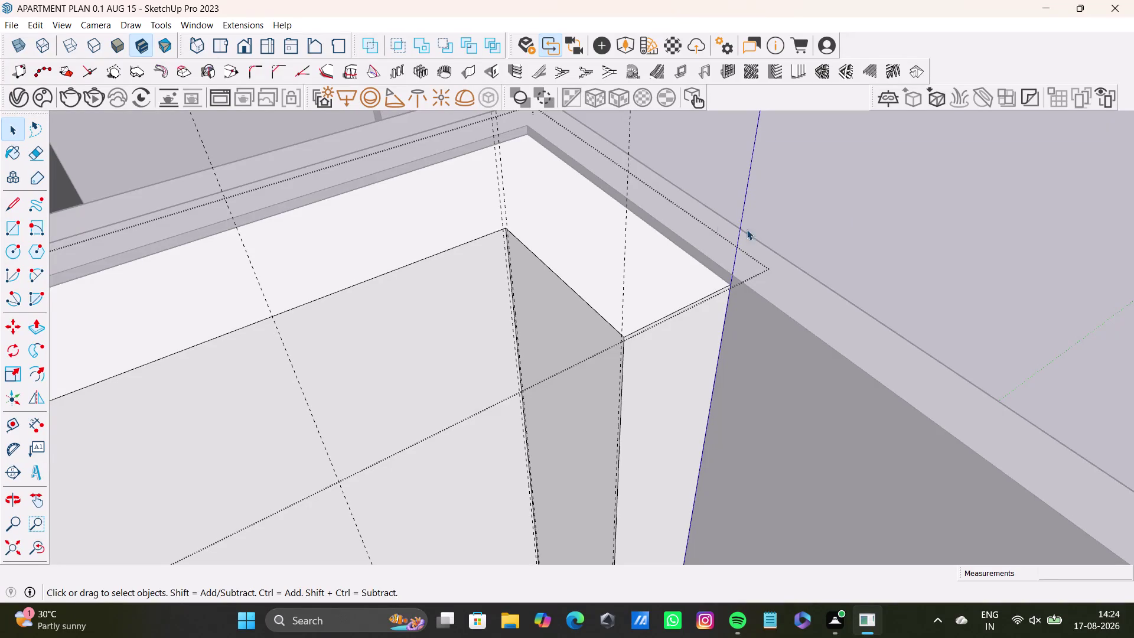
Place 0.5" guides inside the wardrobe's top edge and the side panel's top edge.
scroll(down, 3)
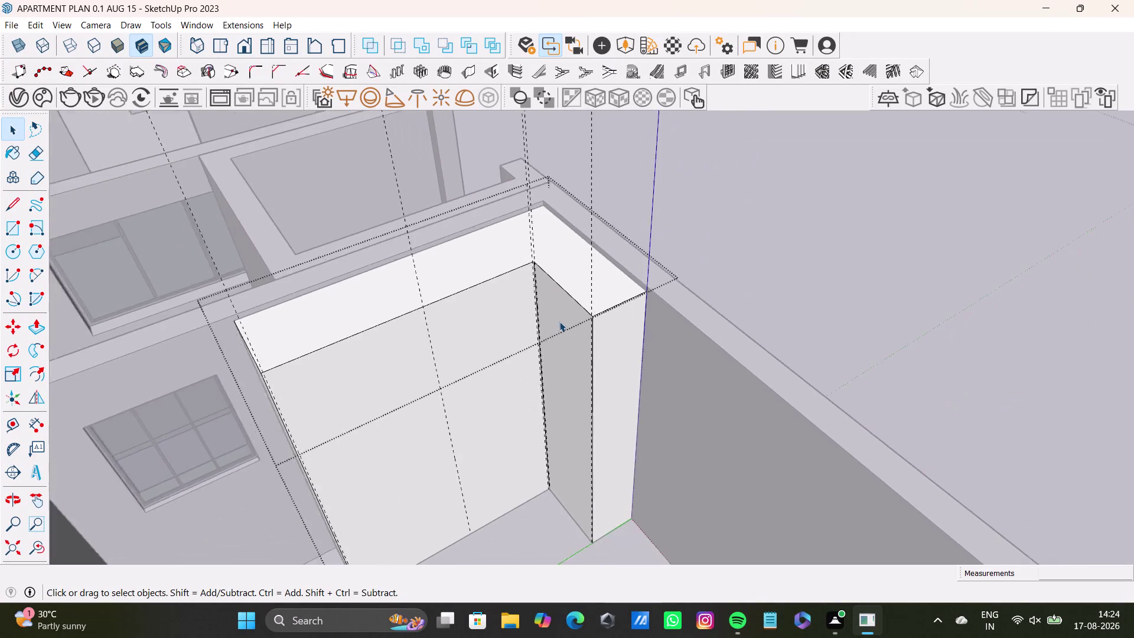
middle_drag(559, 324, 536, 289)
scroll(up, 3)
middle_drag(543, 287, 610, 277)
click(13, 424)
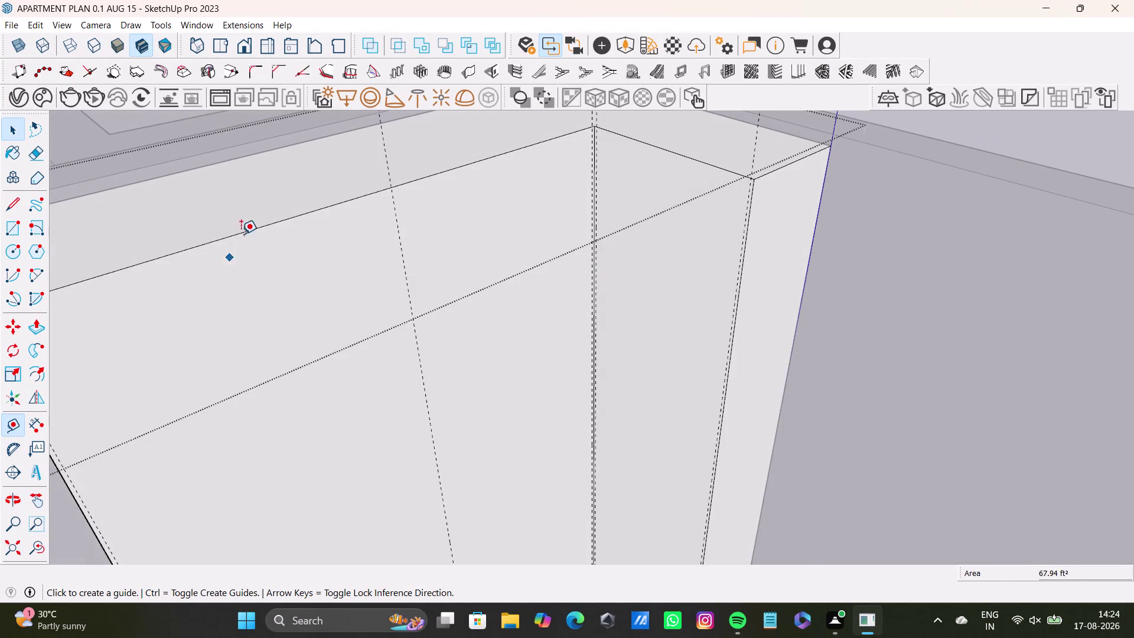
scroll(up, 3)
click(242, 231)
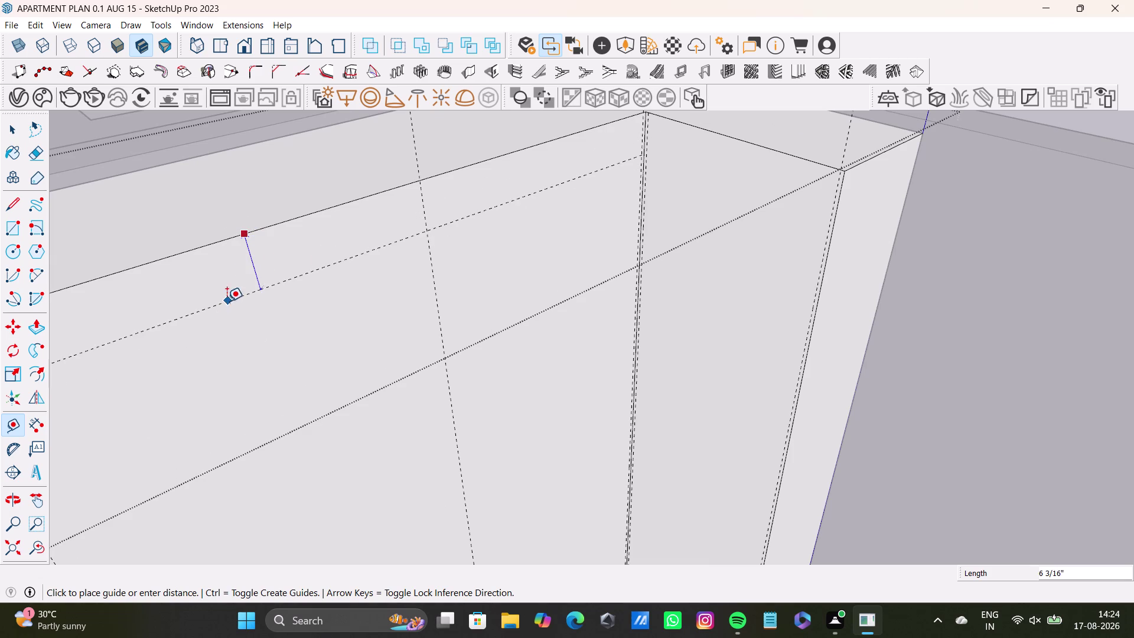
middle_drag(280, 276, 317, 279)
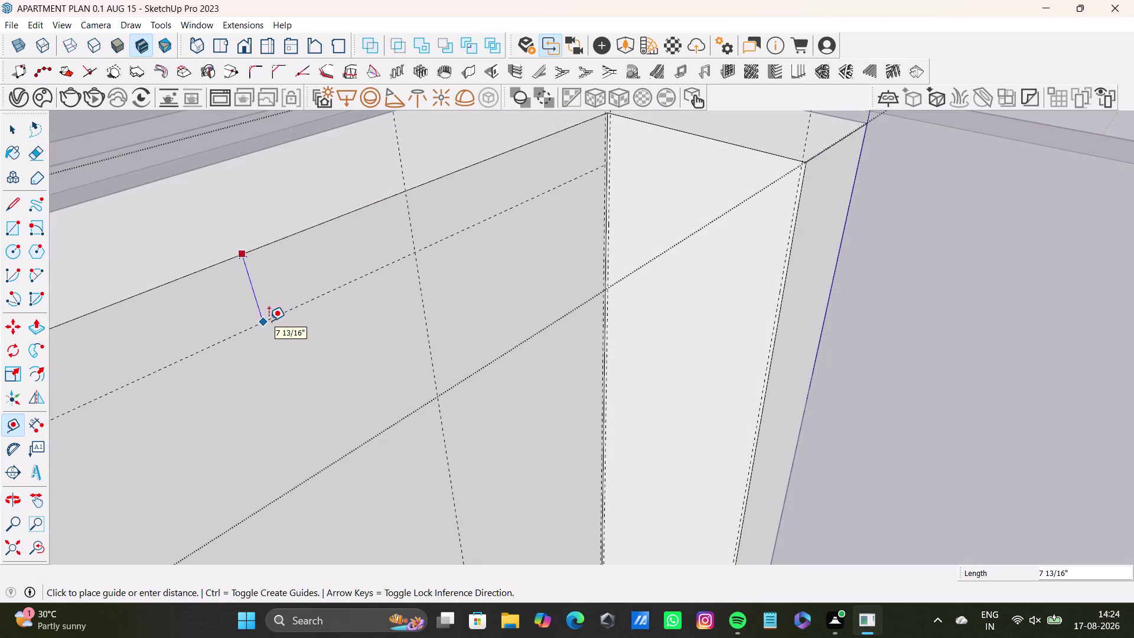
text(0.5)
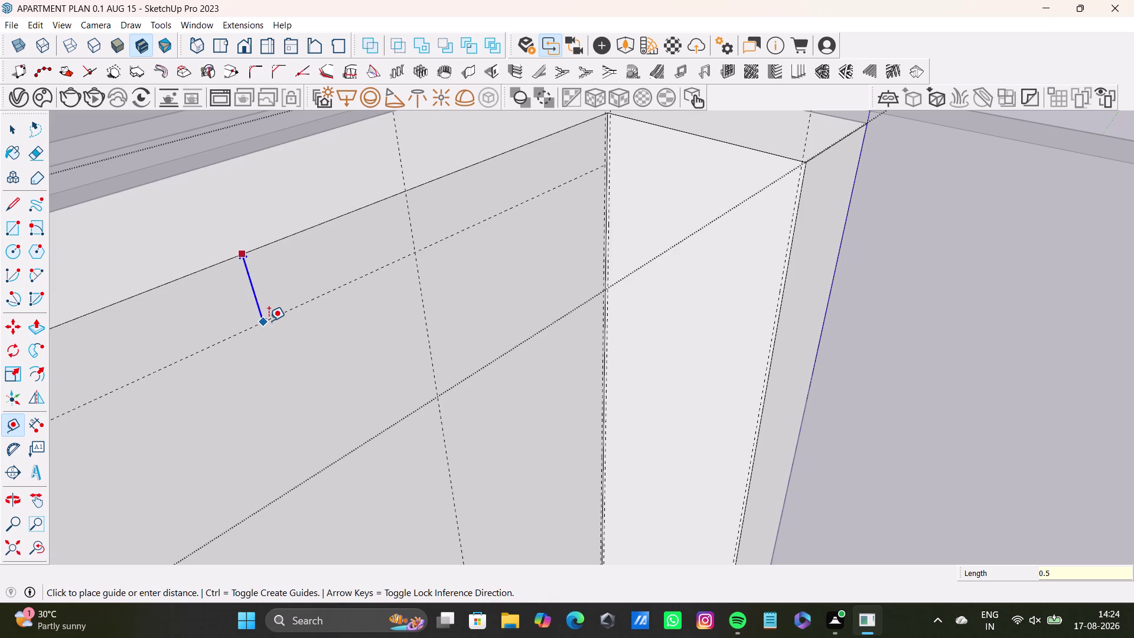
key(shift+quotedbl)
key(Return)
key(space)
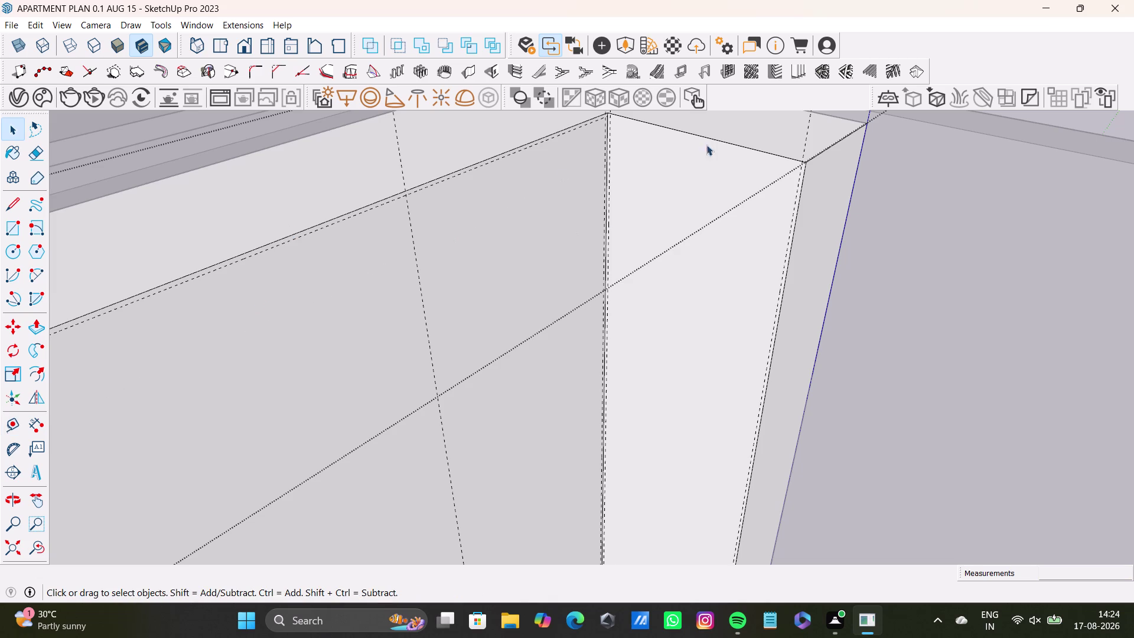
drag(6, 416, 23, 414)
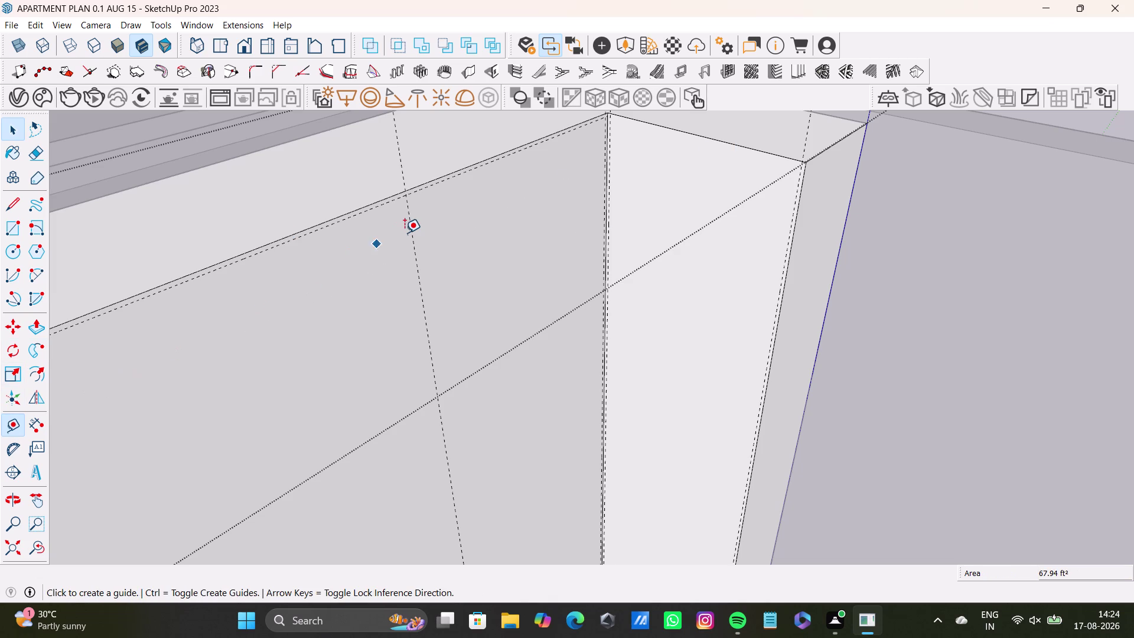
click(704, 136)
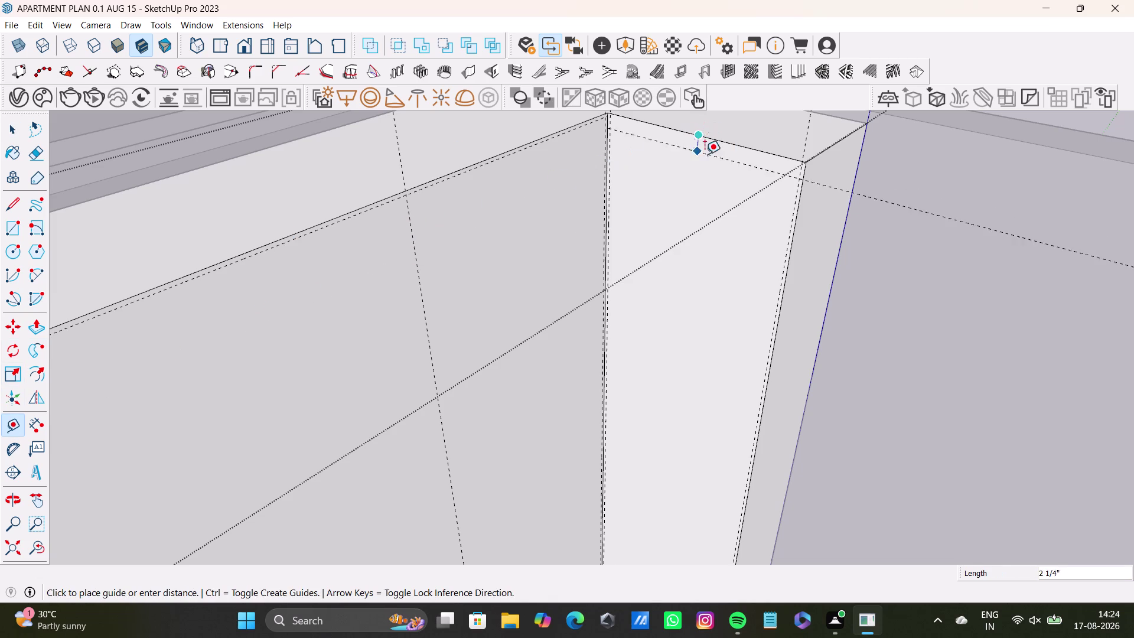
text(0.)
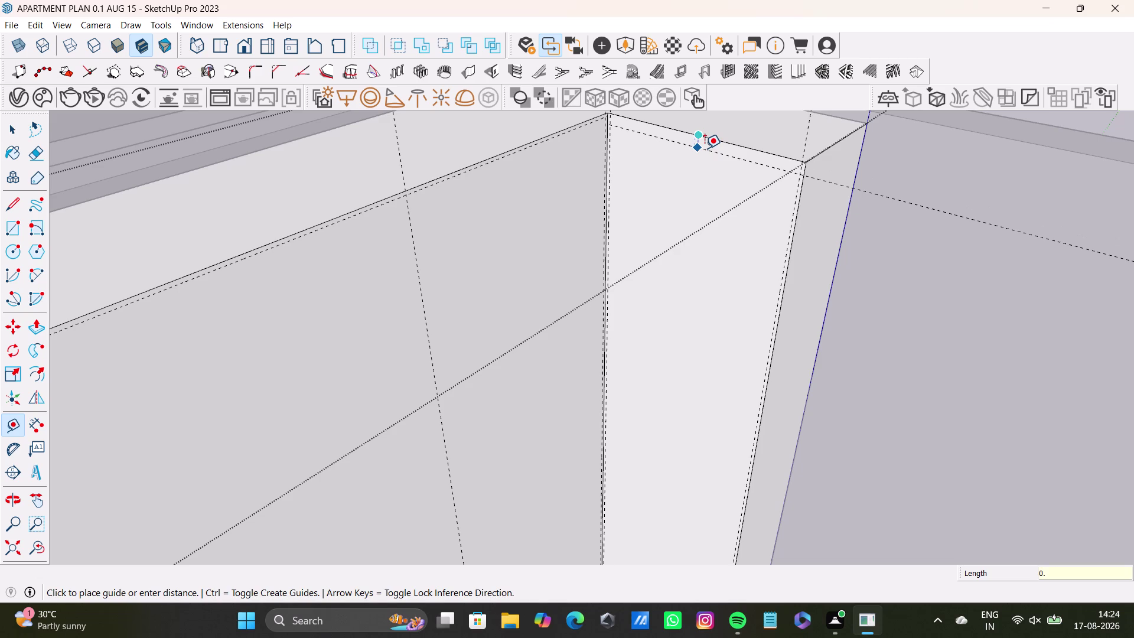
text(5")
key(Return)
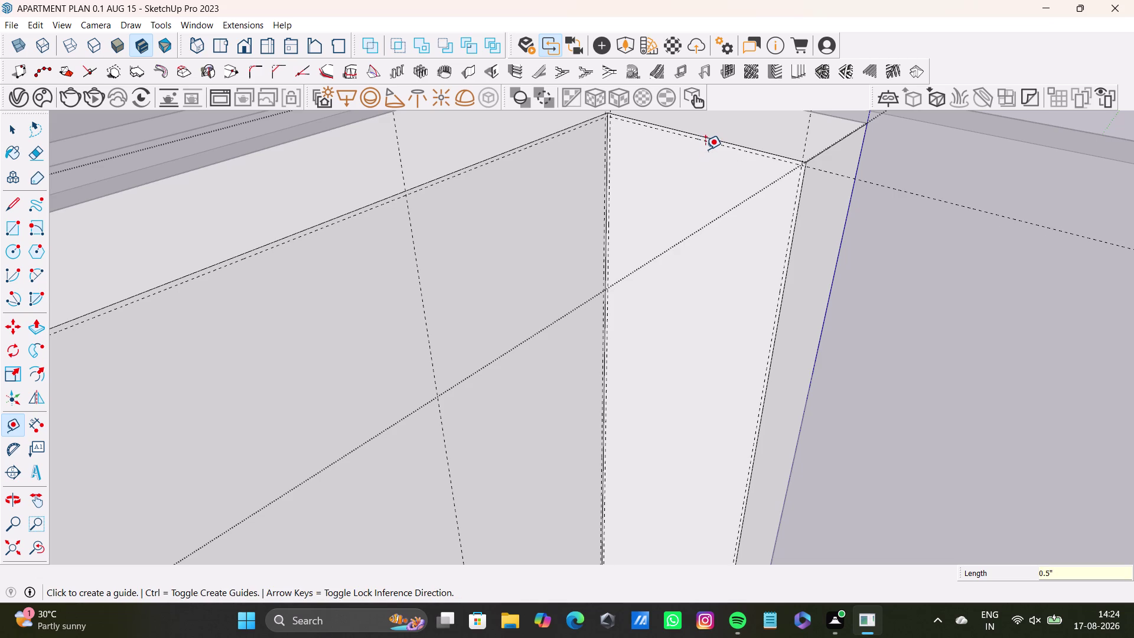
Place 0.5" guides inside the wardrobe's bottom edge and the side panel's bottom edge.
scroll(down, 3)
middle_drag(660, 266, 559, 315)
scroll(down, 3)
middle_drag(490, 342, 540, 253)
scroll(up, 3)
middle_drag(534, 414, 534, 340)
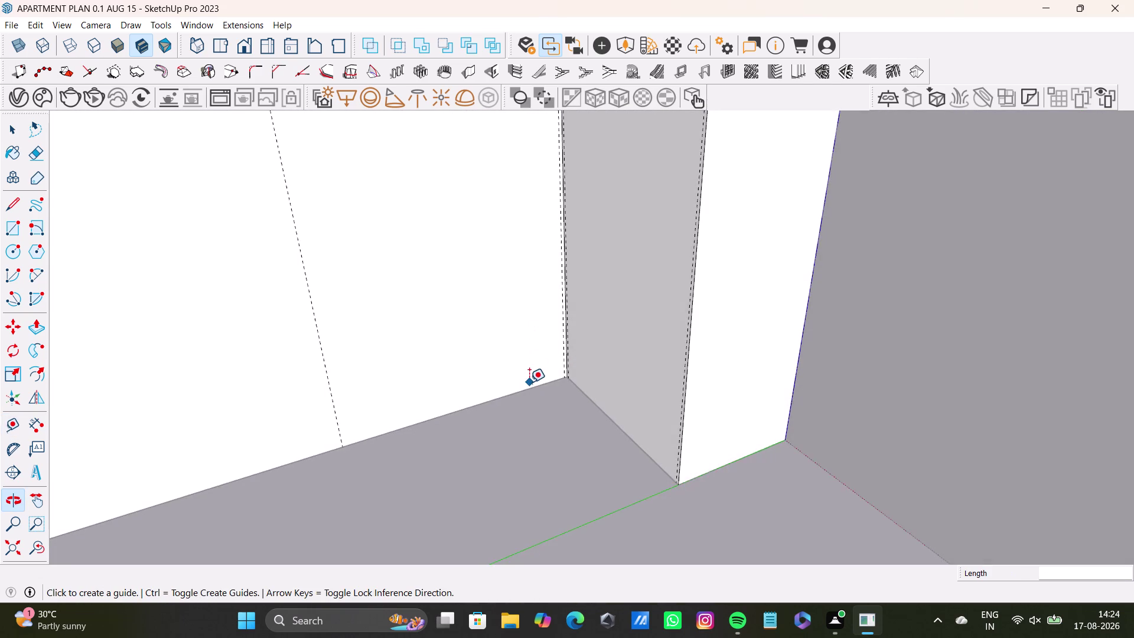
scroll(up, 3)
click(514, 393)
text(0.)
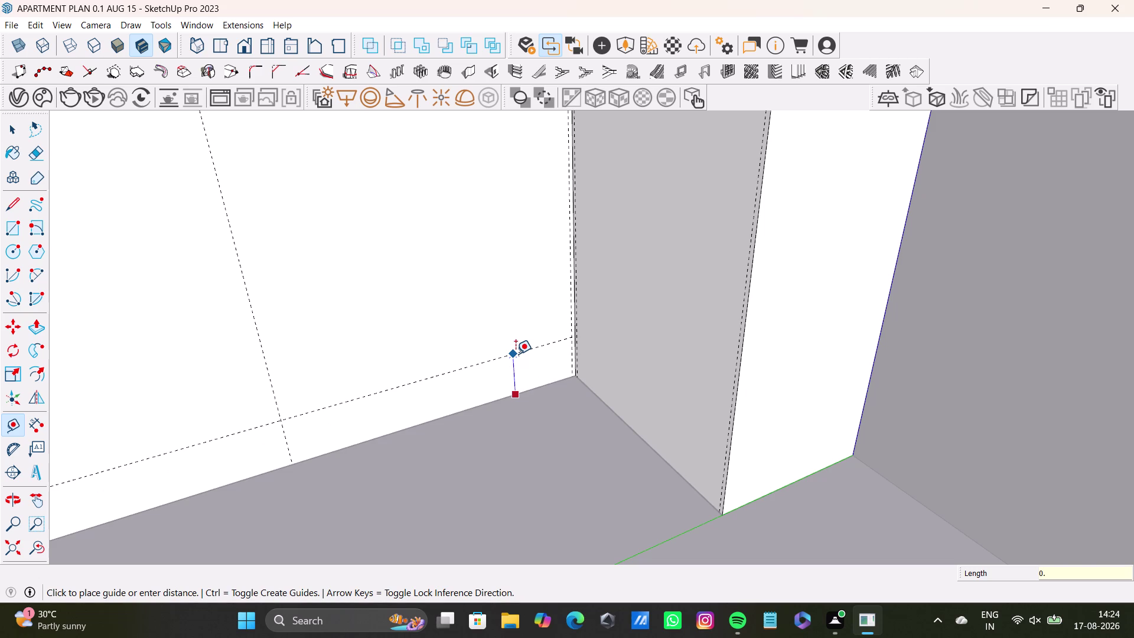
text(5)
key(shift+quotedbl)
key(Return)
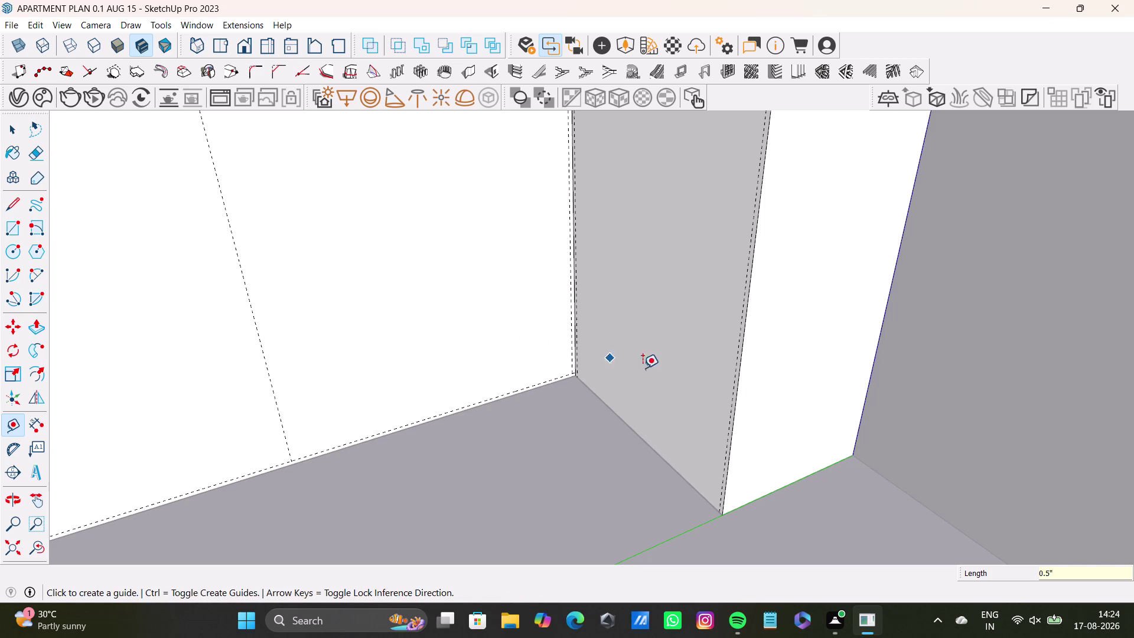
click(633, 431)
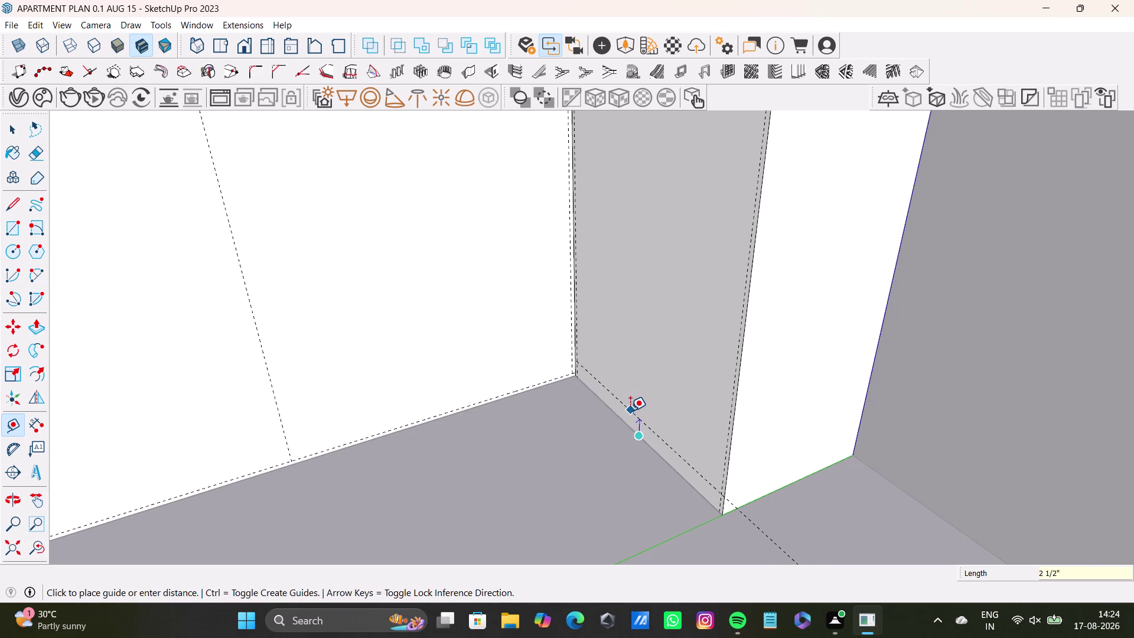
text(0.5)
key(shift+quotedbl)
key(Return)
key(space)
Orbit back out from the base to view the whole wardrobe.
scroll(down, 3)
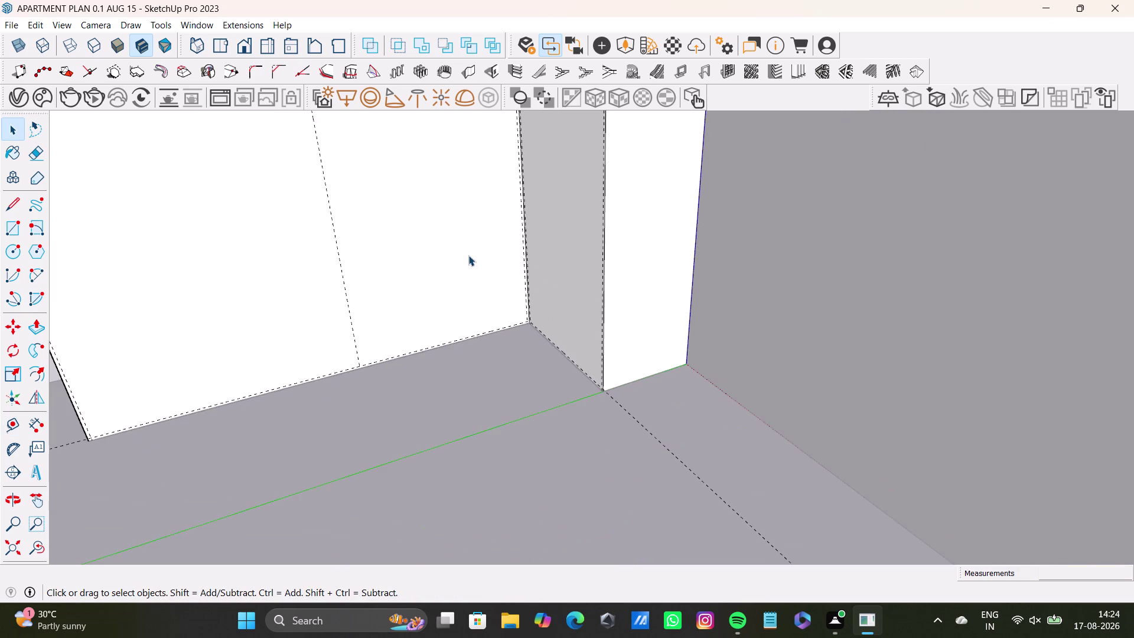
middle_drag(469, 255, 654, 412)
scroll(down, 3)
scroll(down, 3)
middle_drag(568, 371, 549, 439)
middle_drag(535, 334, 511, 409)
scroll(up, 3)
middle_drag(497, 381, 480, 219)
scroll(down, 3)
middle_drag(558, 295, 629, 378)
middle_drag(611, 390, 568, 388)
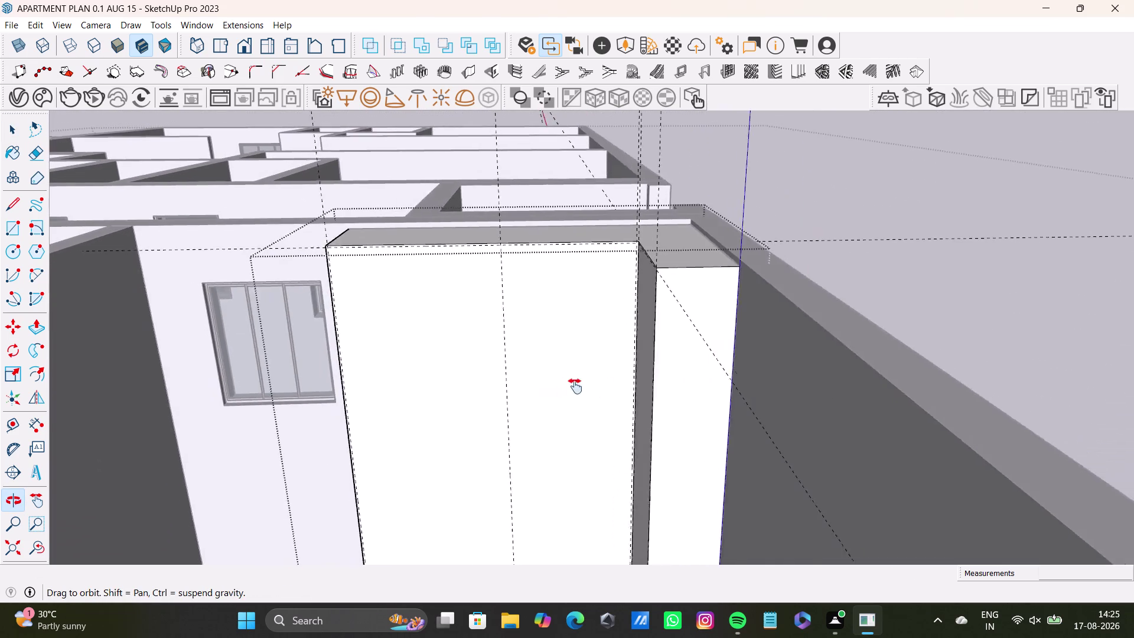
Delete a selected item, then place a guide at the wardrobe front's vertical centre.
middle_drag(568, 388, 623, 386)
middle_drag(637, 396, 628, 395)
click(553, 403)
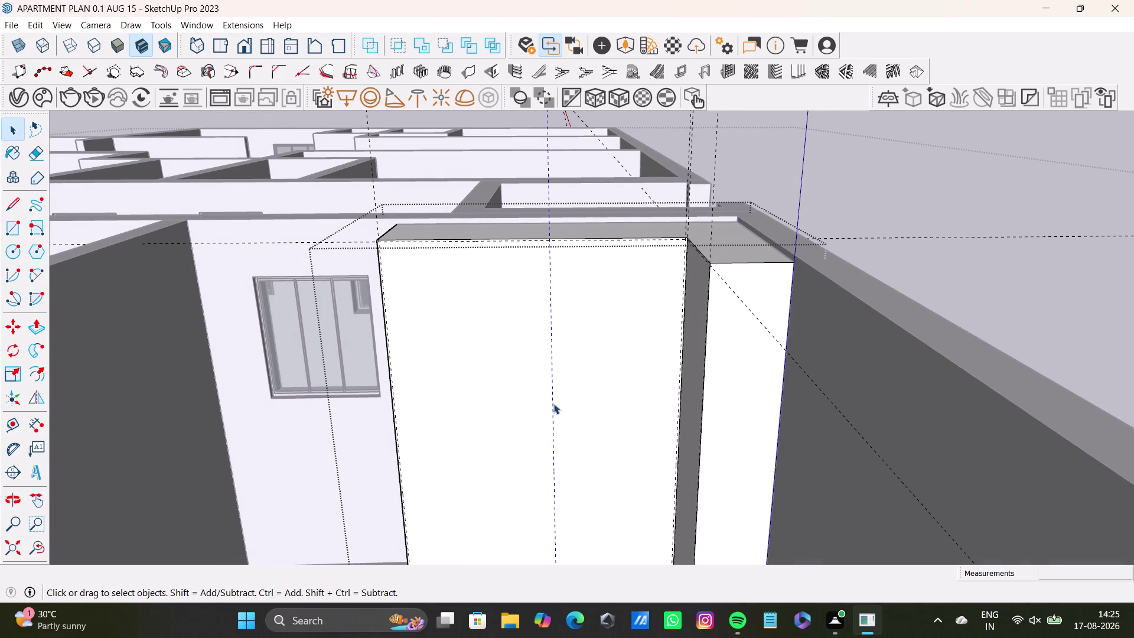
key(Delete)
click(11, 430)
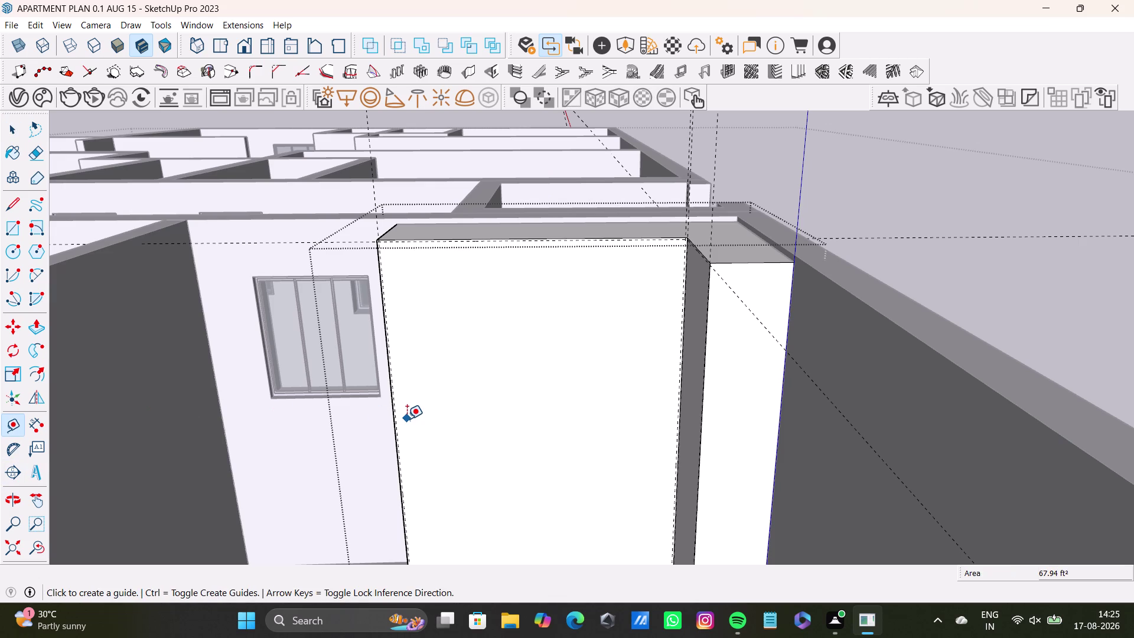
scroll(up, 3)
scroll(up, 3)
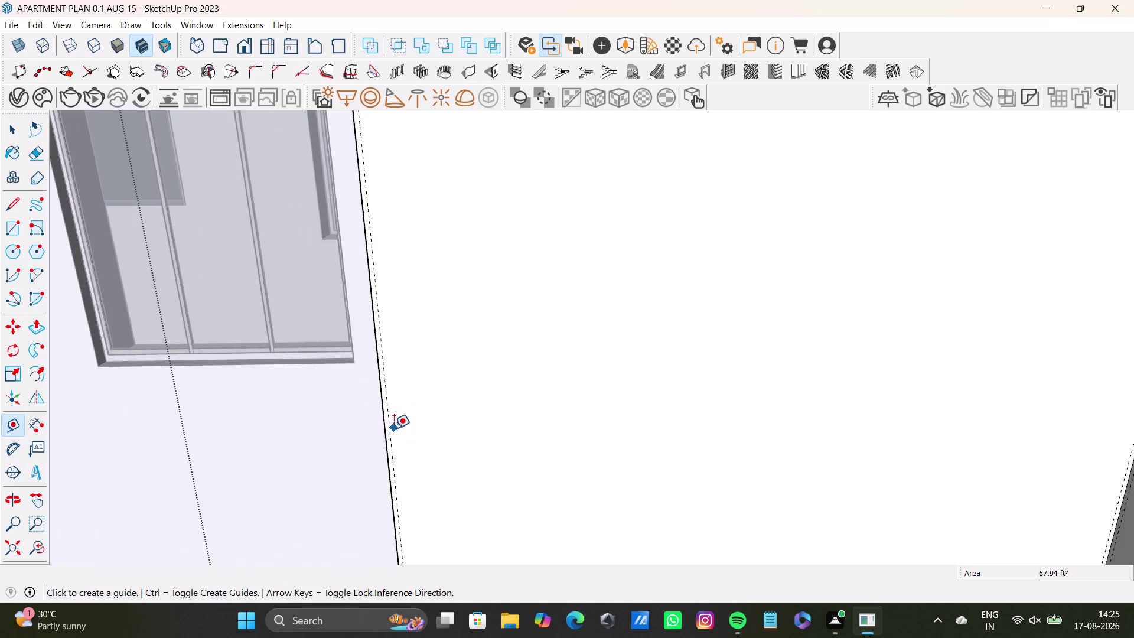
click(392, 429)
scroll(down, 3)
middle_drag(737, 458, 725, 478)
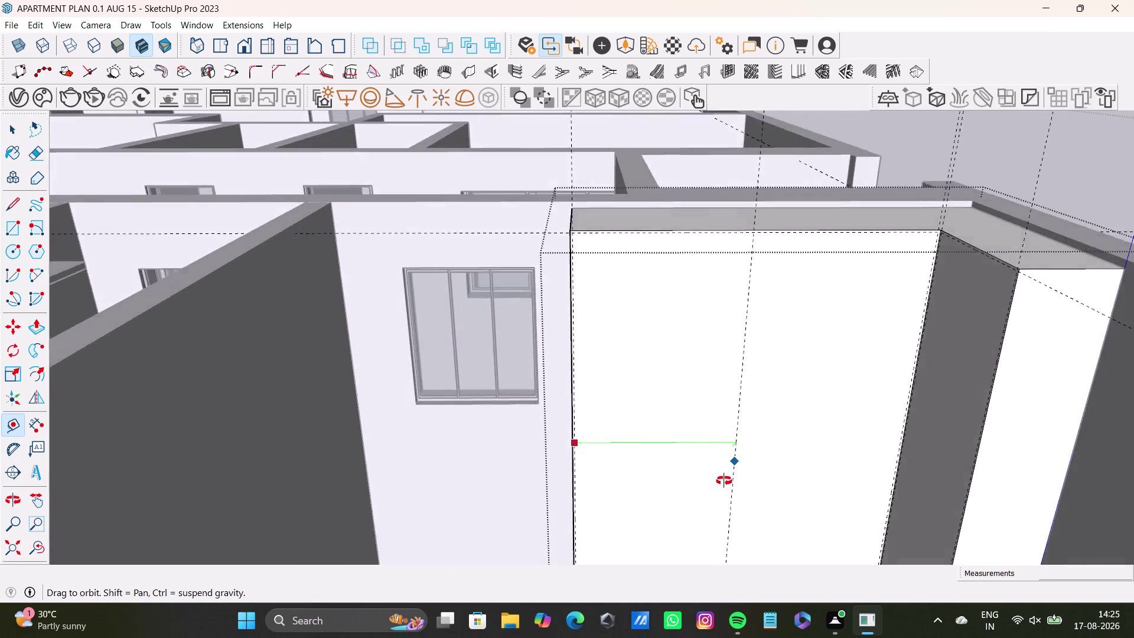
middle_drag(725, 479, 602, 430)
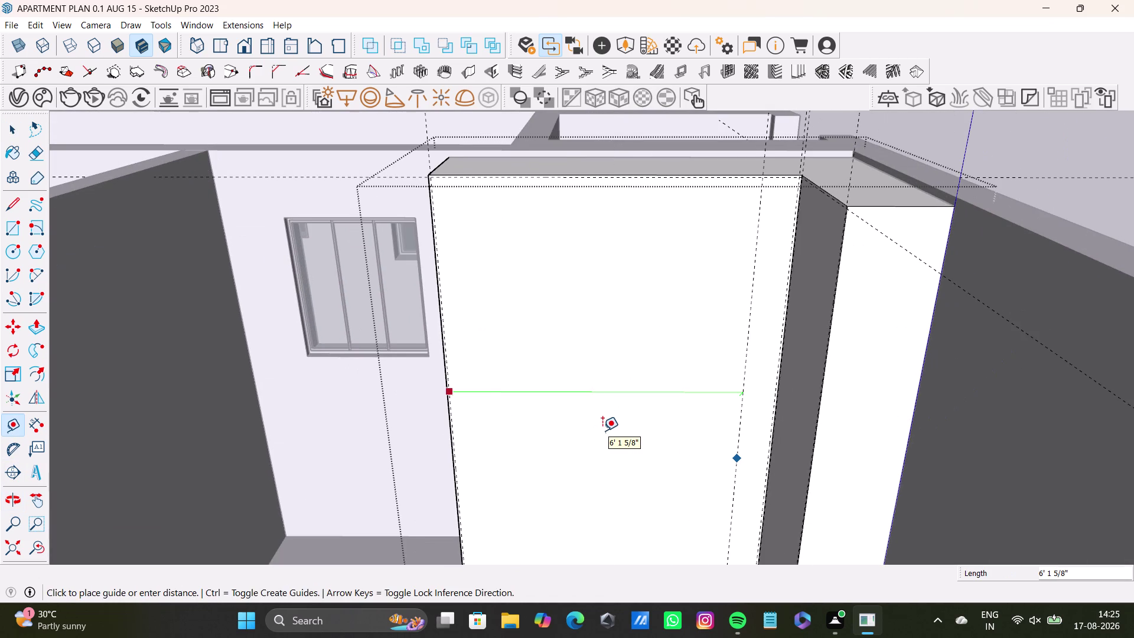
middle_drag(612, 430, 614, 473)
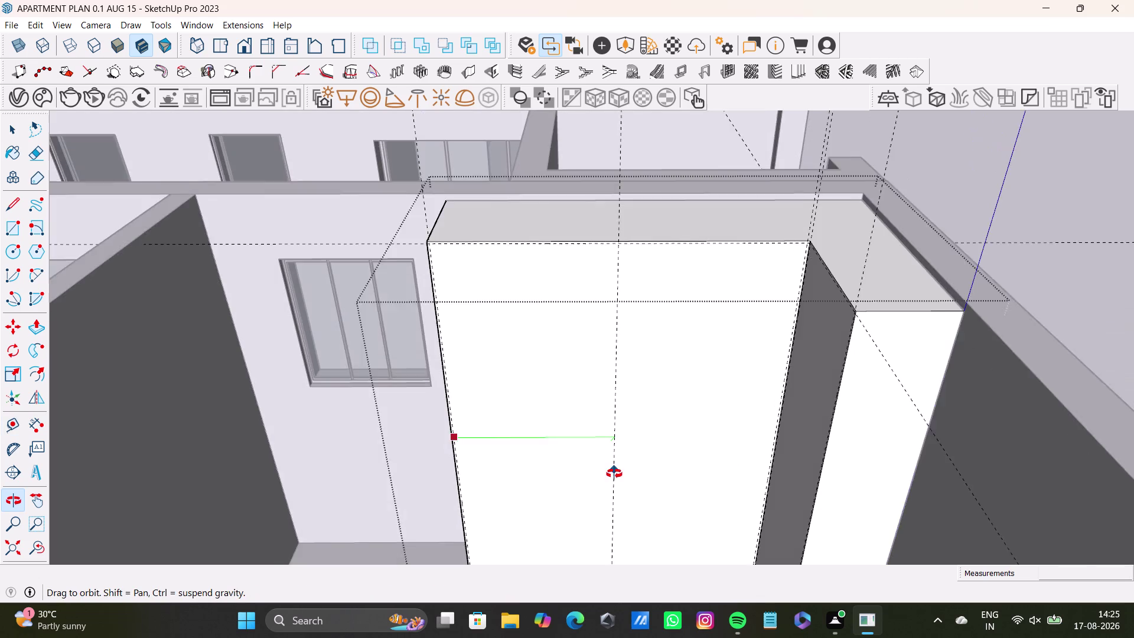
middle_drag(614, 472, 610, 440)
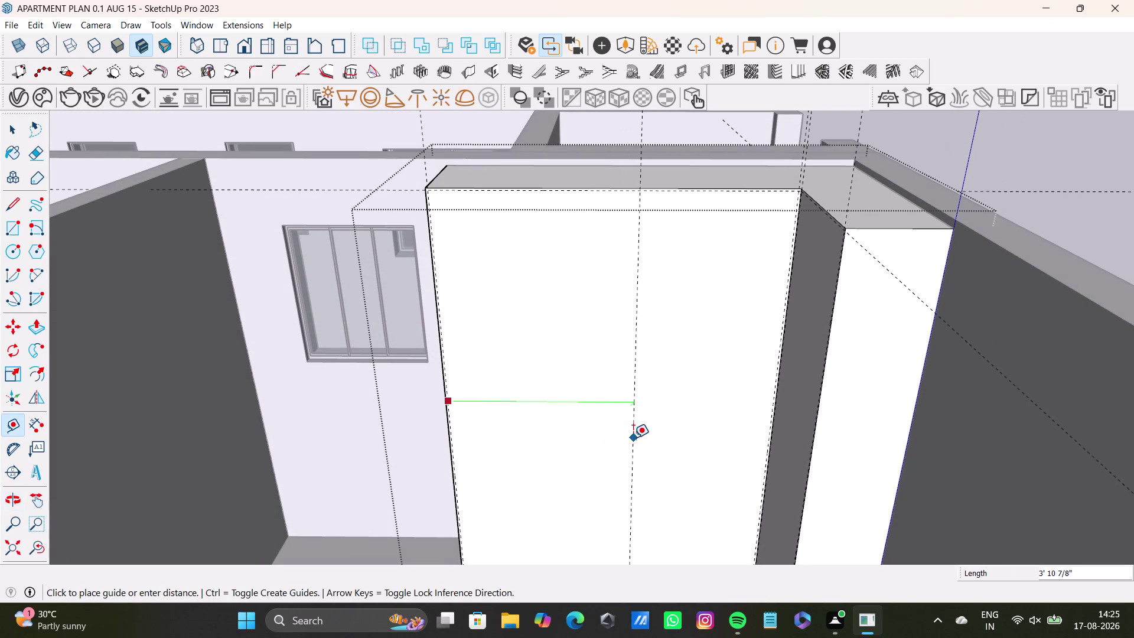
click(624, 442)
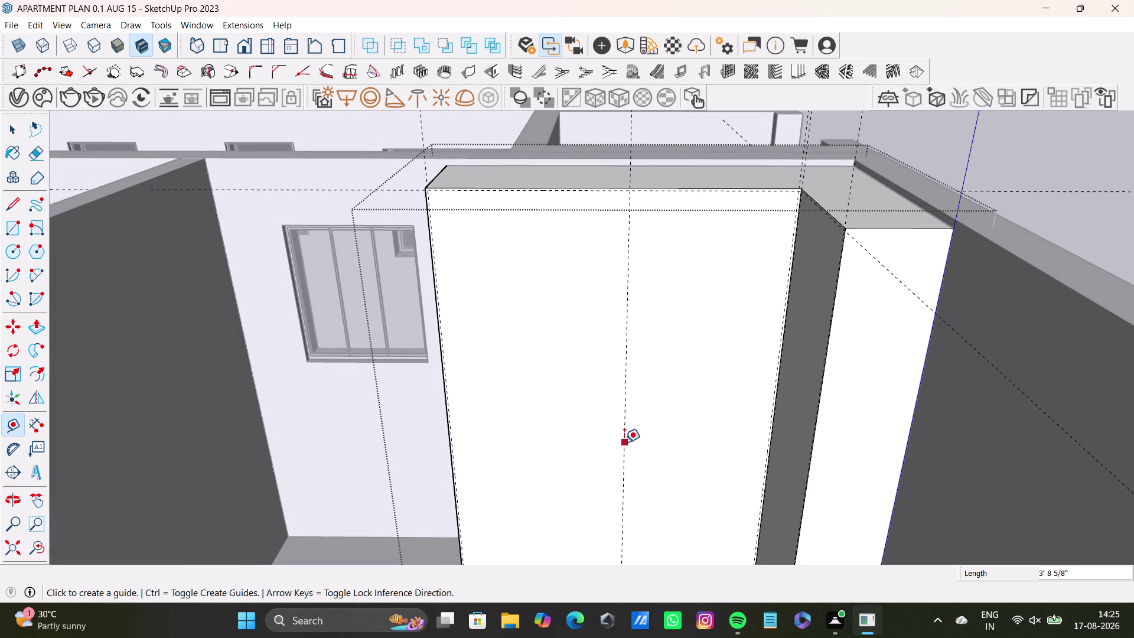
Offset two 0.5" guides from the centre guide to mark the shutter gap.
click(624, 442)
text(0)
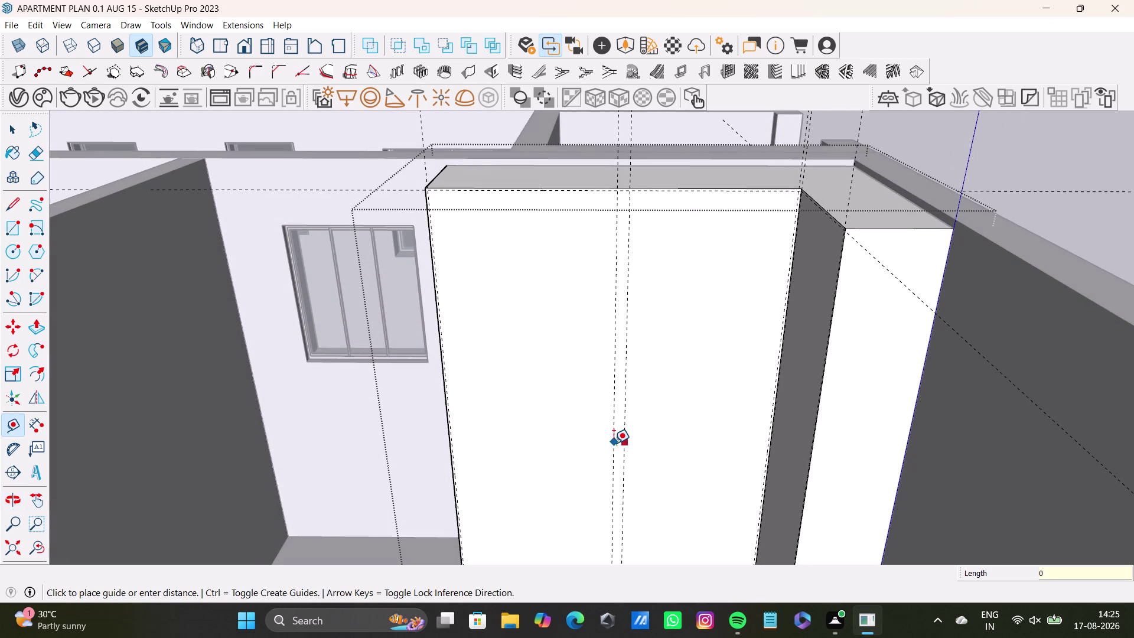
text(.5)
key(shift+quotedbl)
key(Return)
scroll(up, 3)
click(632, 416)
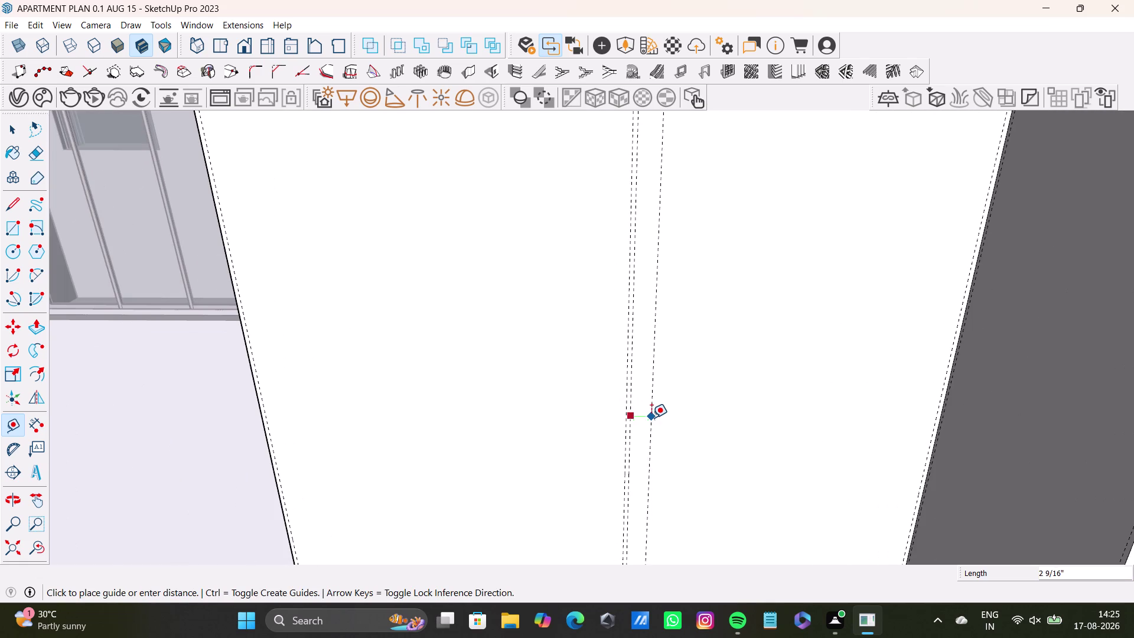
text(0.5)
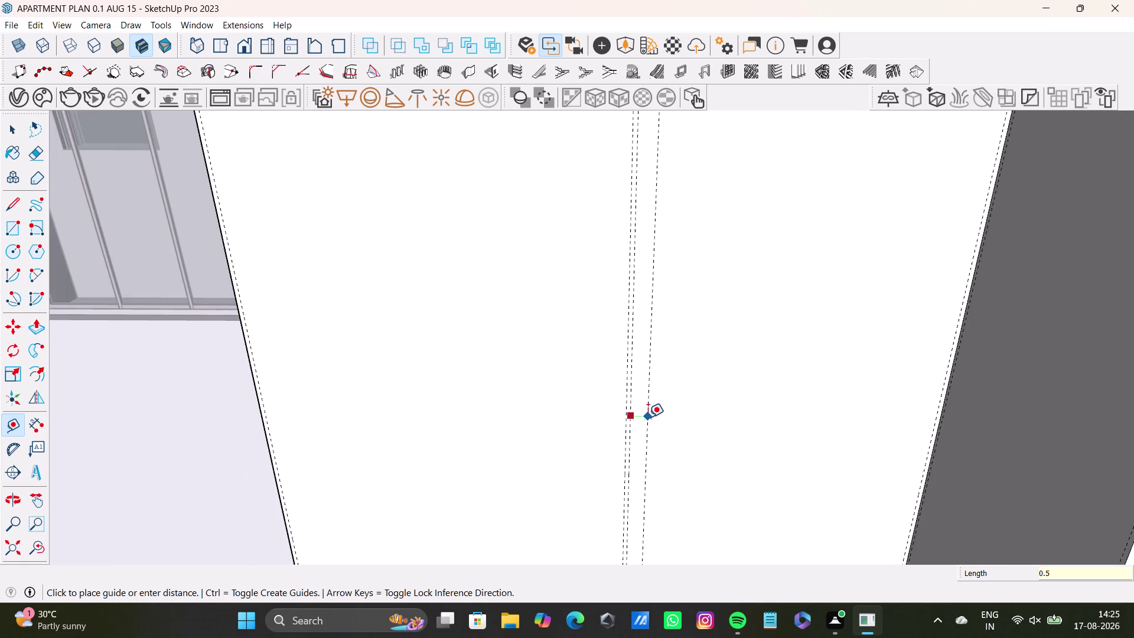
key(shift+quotedbl)
key(Return)
key(space)
scroll(down, 3)
middle_drag(521, 333, 582, 370)
click(10, 233)
scroll(up, 3)
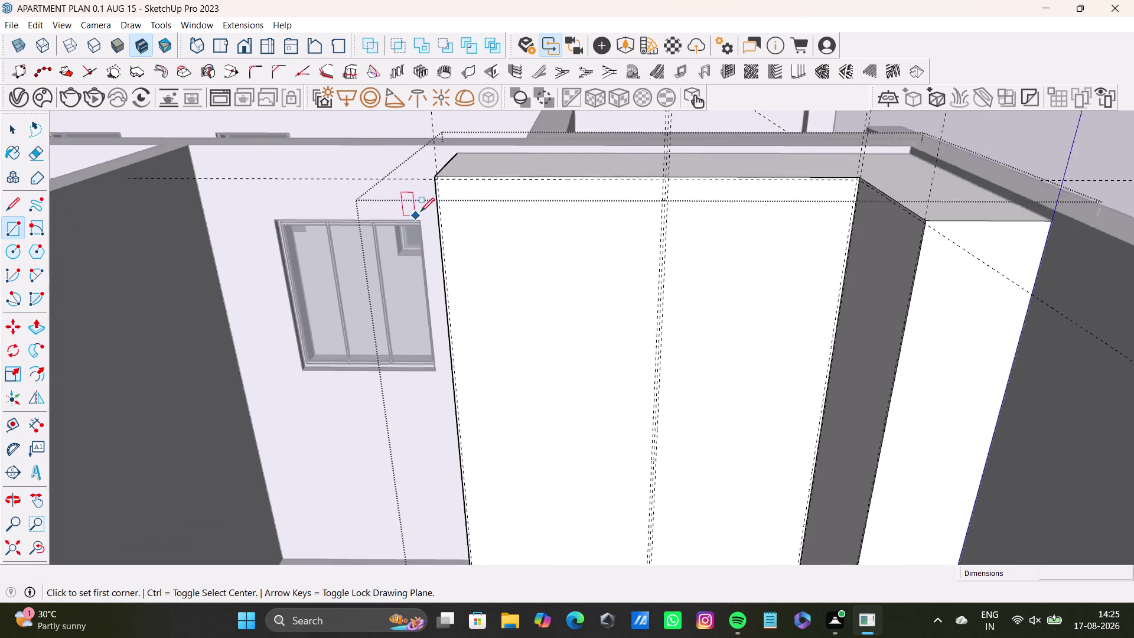
Draw the left front shutter's rectangle, inset slightly from the division lines.
scroll(up, 3)
scroll(up, 3)
click(441, 152)
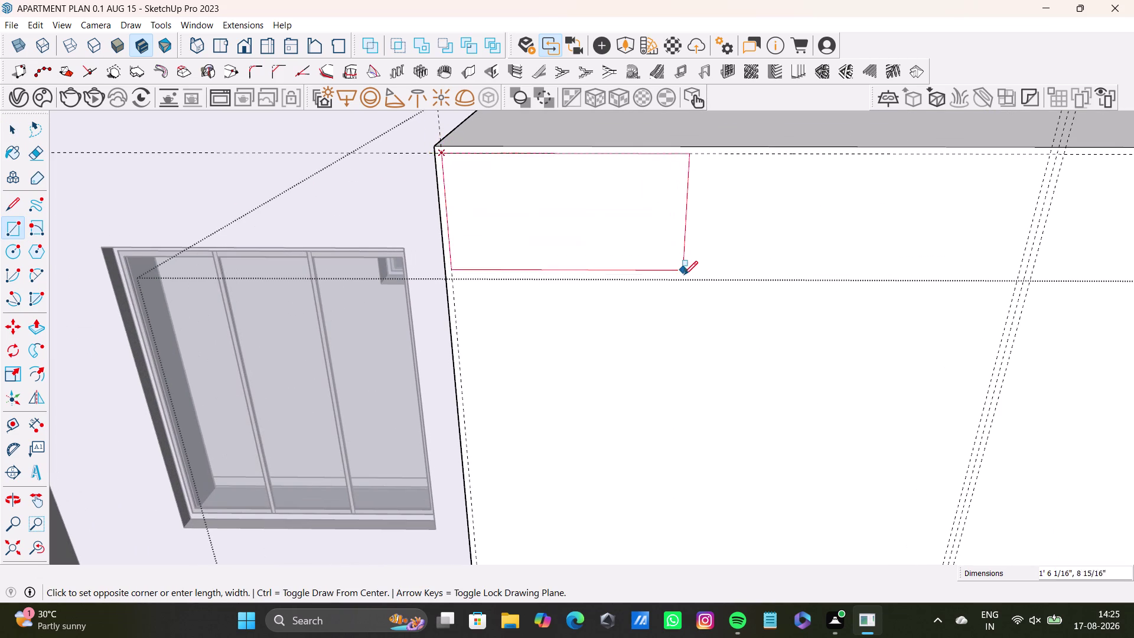
scroll(down, 3)
key(Right)
scroll(down, 3)
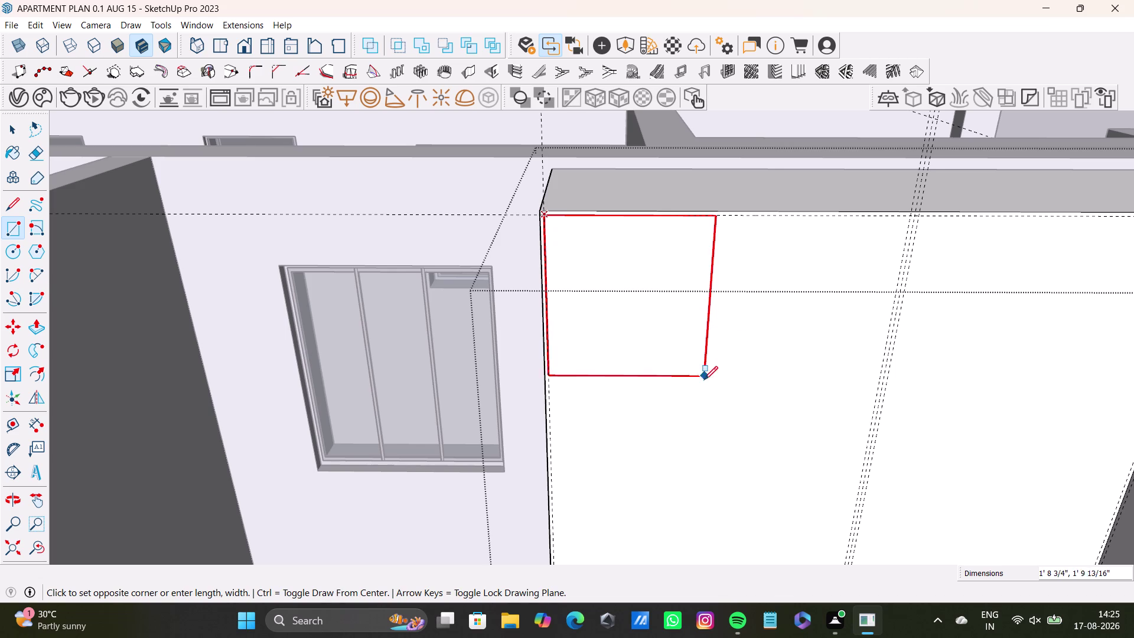
scroll(down, 3)
middle_drag(723, 407, 749, 257)
scroll(down, 3)
middle_drag(764, 344, 758, 289)
scroll(up, 3)
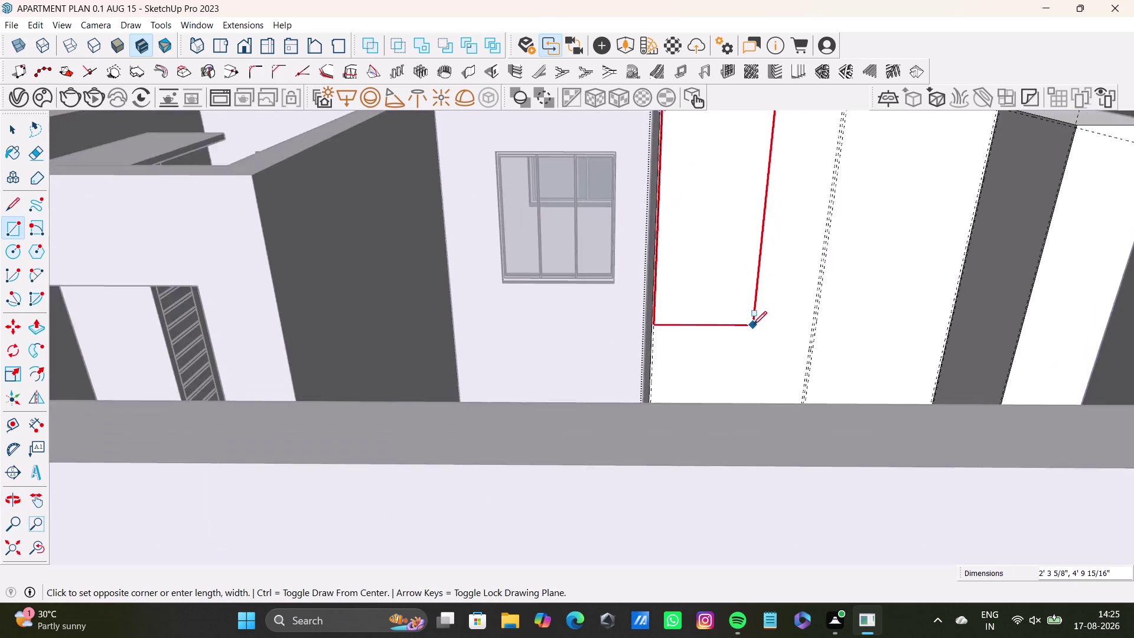
scroll(up, 3)
middle_drag(750, 326, 753, 419)
scroll(up, 3)
scroll(up, 3)
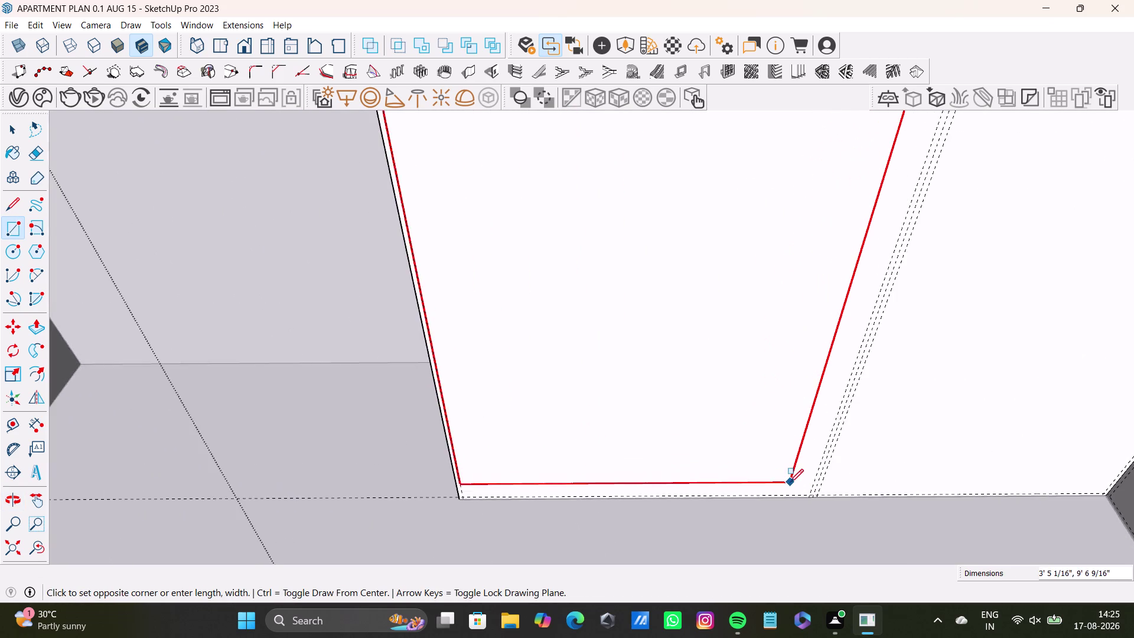
scroll(up, 3)
middle_drag(789, 480, 778, 427)
scroll(up, 3)
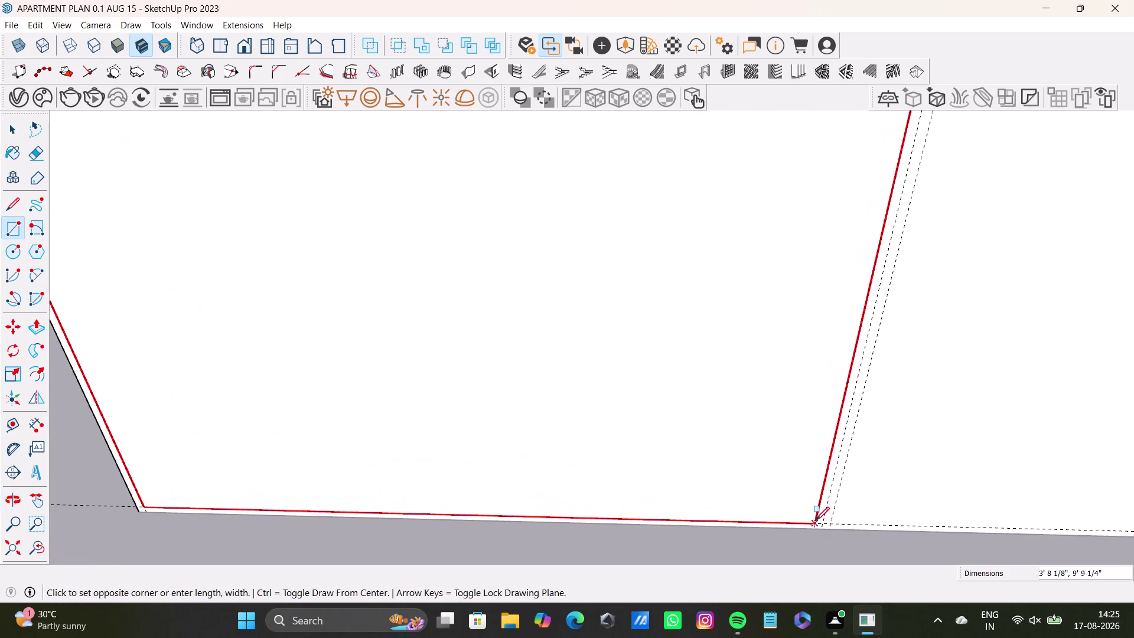
click(815, 521)
key(space)
Draw the right front shutter's rectangle, starting just past the gap from the left one.
scroll(down, 3)
middle_drag(705, 363, 554, 603)
scroll(down, 3)
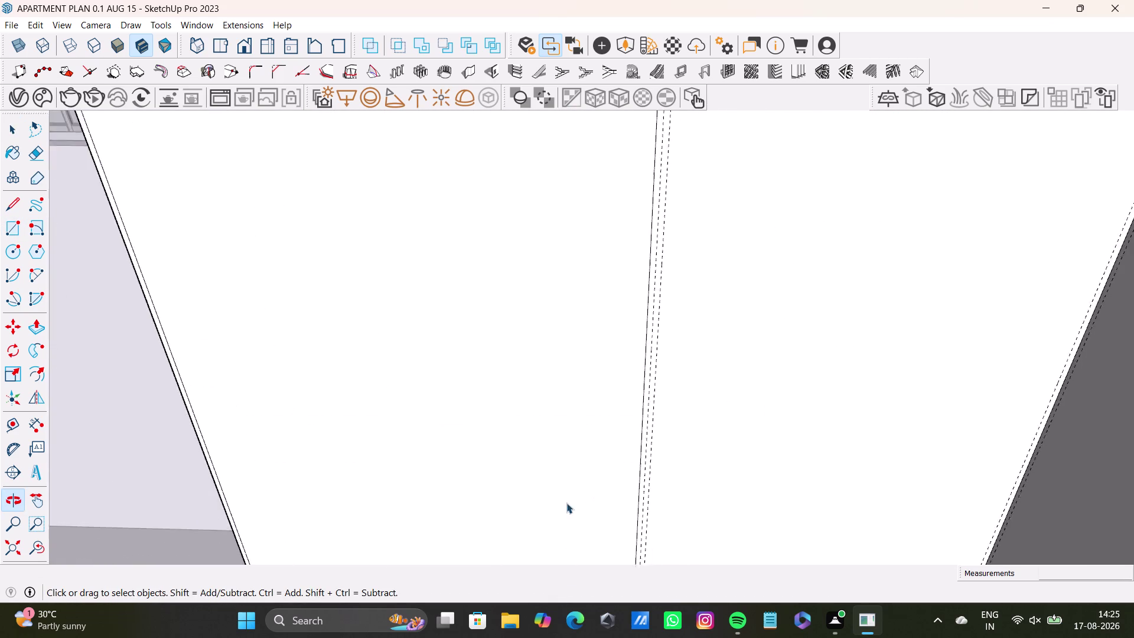
scroll(down, 3)
middle_drag(584, 420, 592, 477)
click(11, 230)
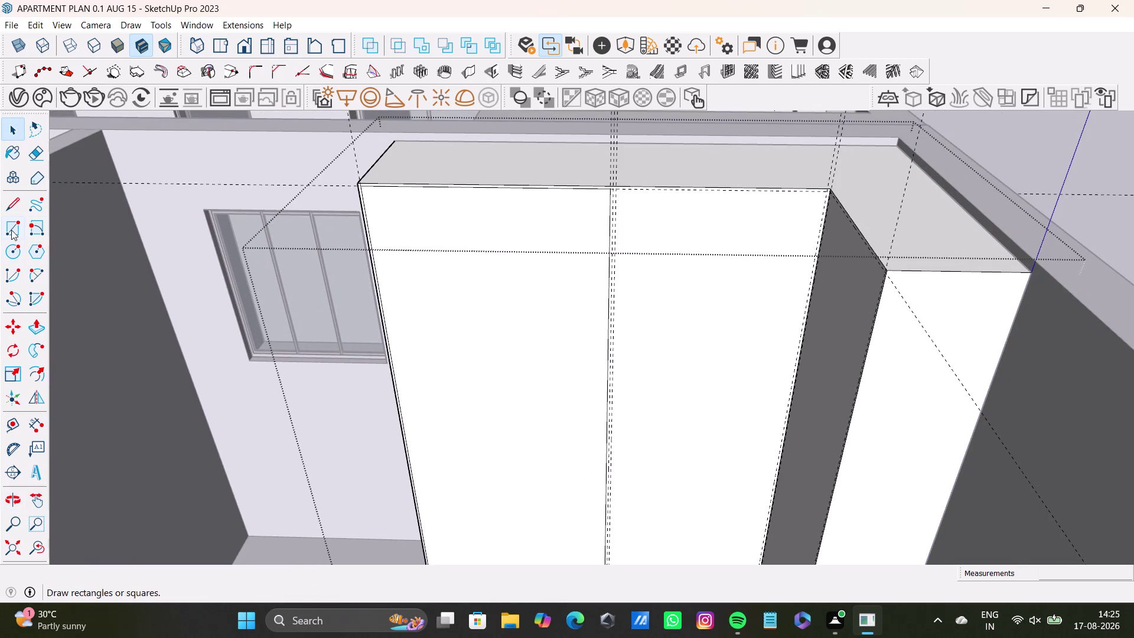
scroll(up, 3)
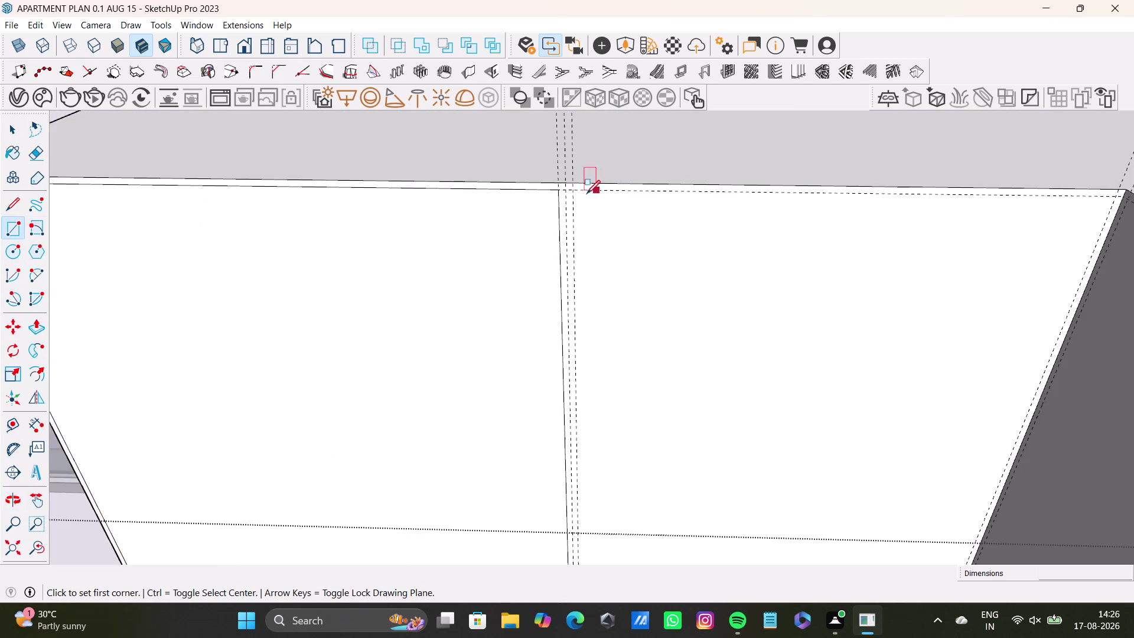
scroll(up, 3)
click(563, 179)
scroll(down, 3)
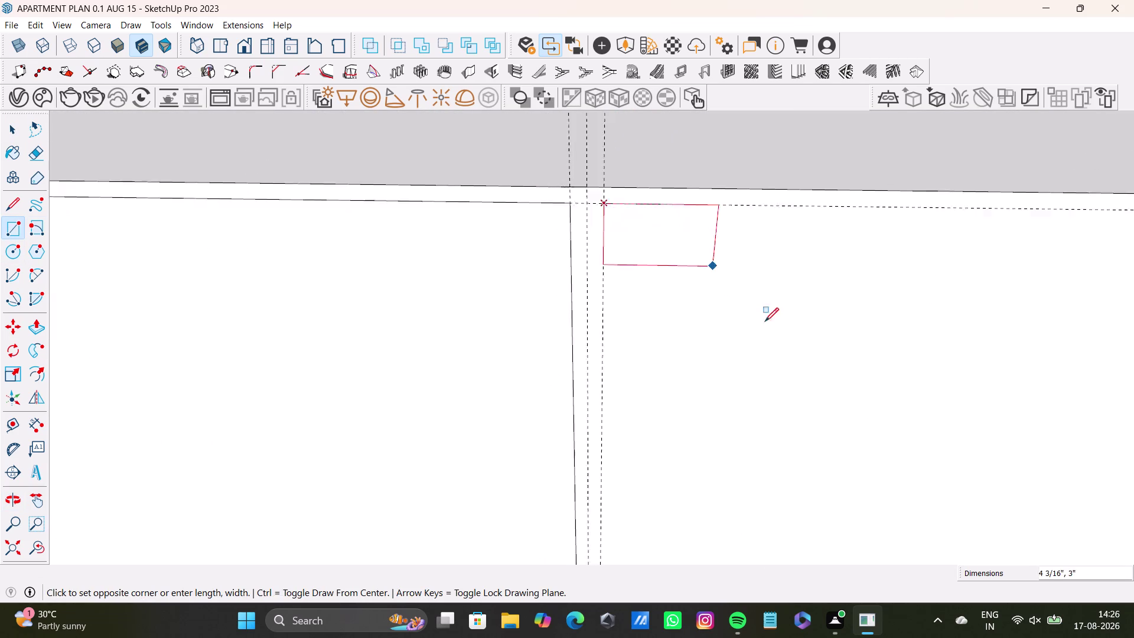
scroll(down, 3)
middle_drag(875, 442, 584, 273)
scroll(down, 3)
middle_drag(675, 348, 679, 283)
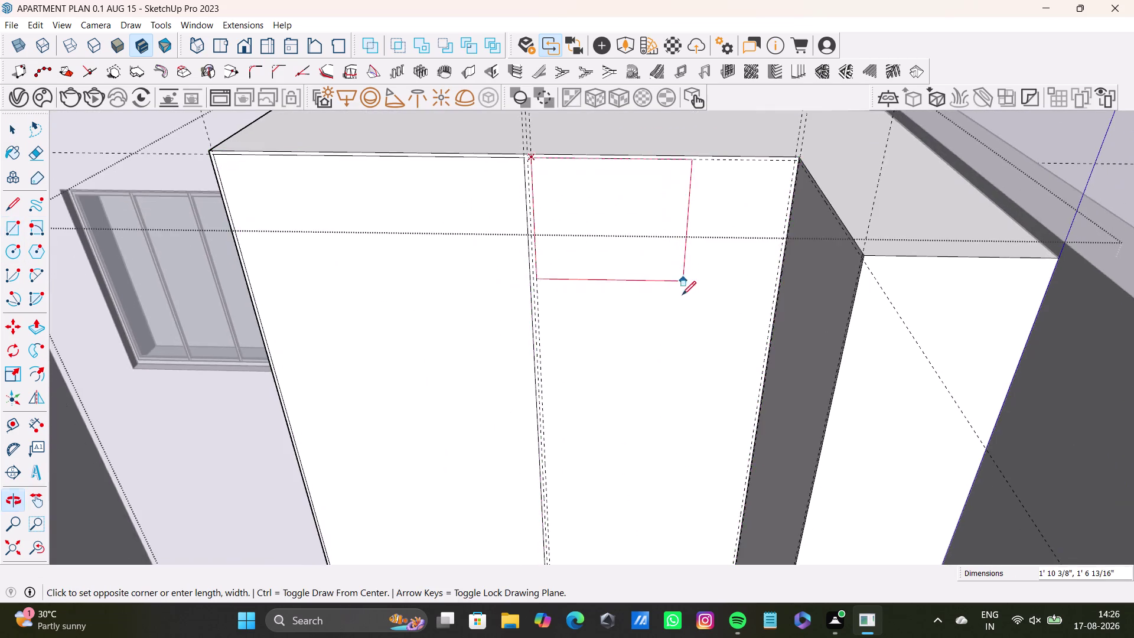
scroll(down, 3)
middle_drag(678, 393, 674, 299)
scroll(up, 3)
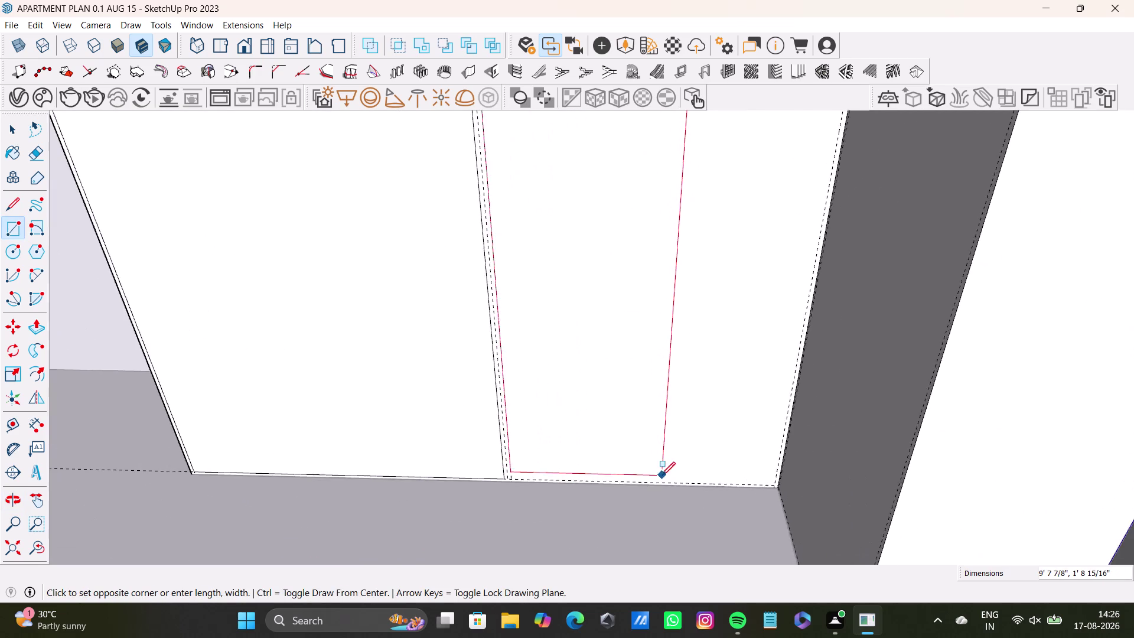
scroll(up, 3)
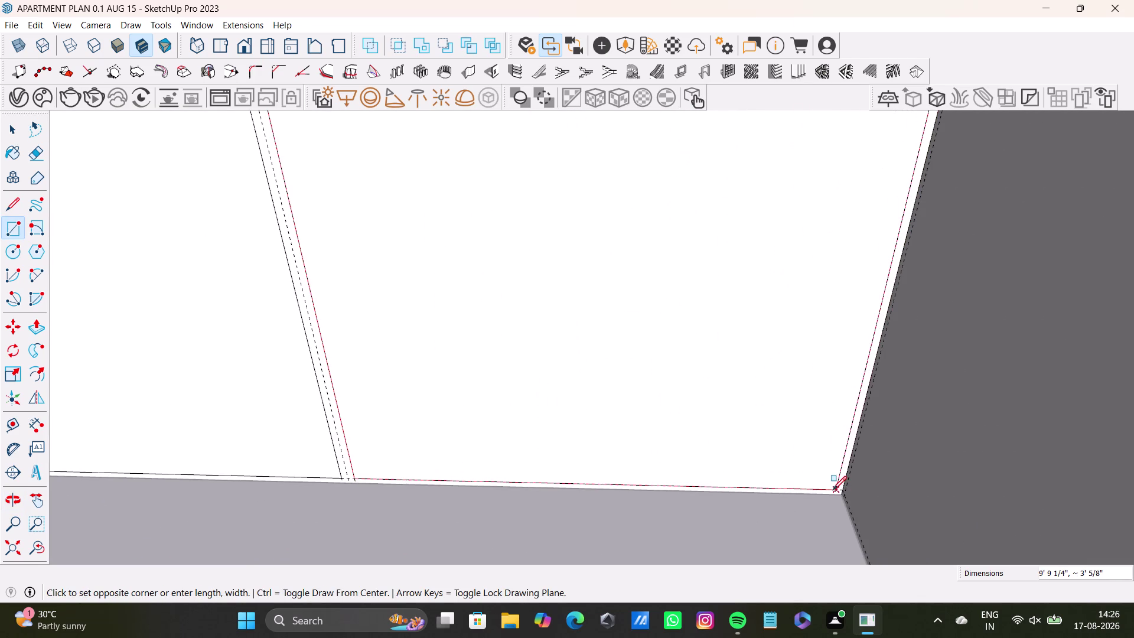
key(Right)
click(832, 488)
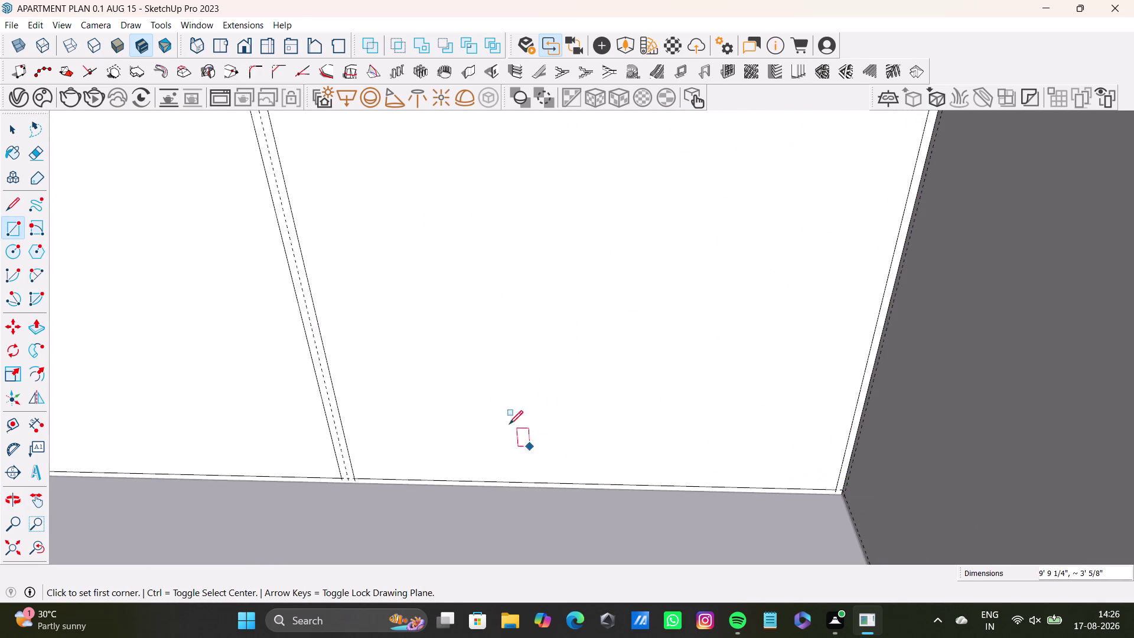
key(space)
Draw the side shutter's rectangle on the wardrobe's side panel.
scroll(down, 3)
middle_drag(460, 342, 533, 580)
middle_drag(567, 553, 843, 611)
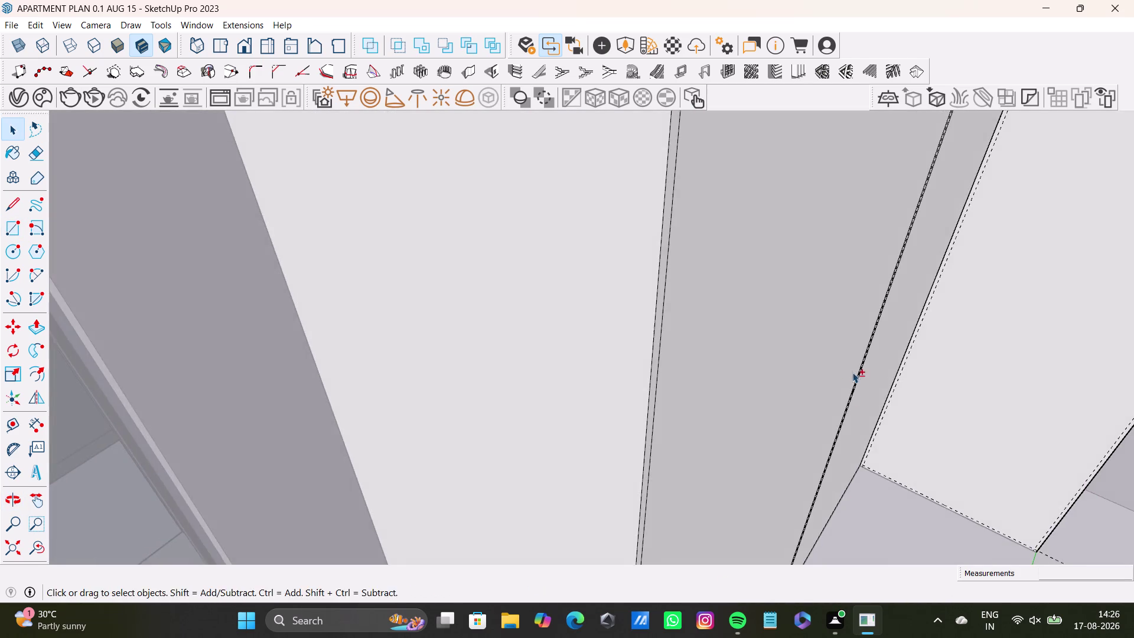
middle_drag(834, 374, 593, 598)
scroll(down, 3)
middle_drag(680, 373, 523, 477)
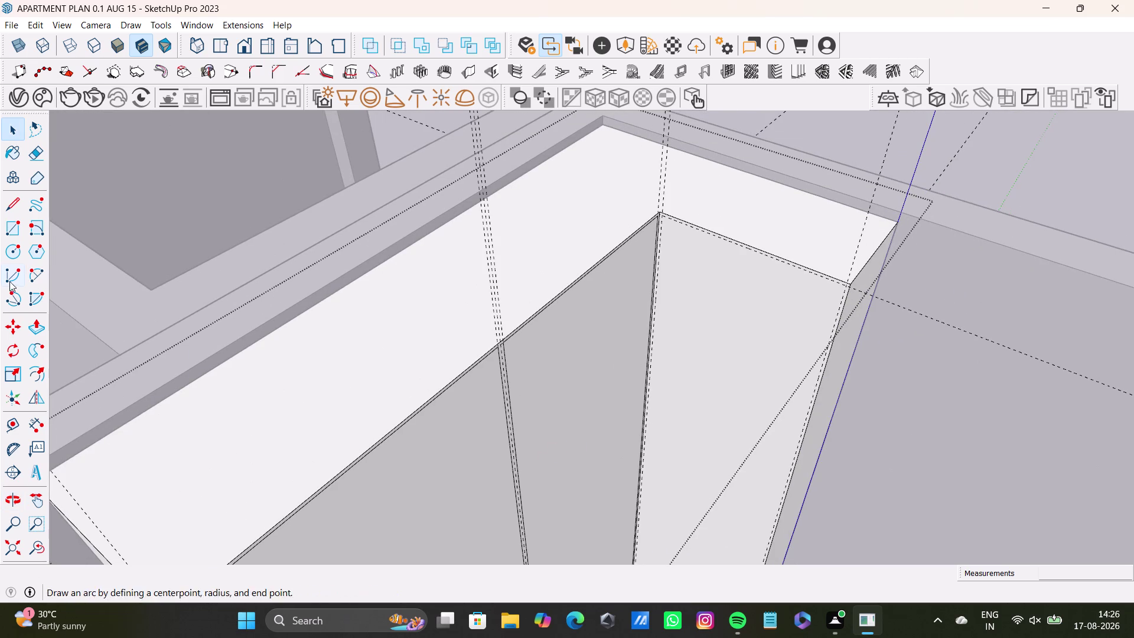
click(9, 226)
scroll(up, 3)
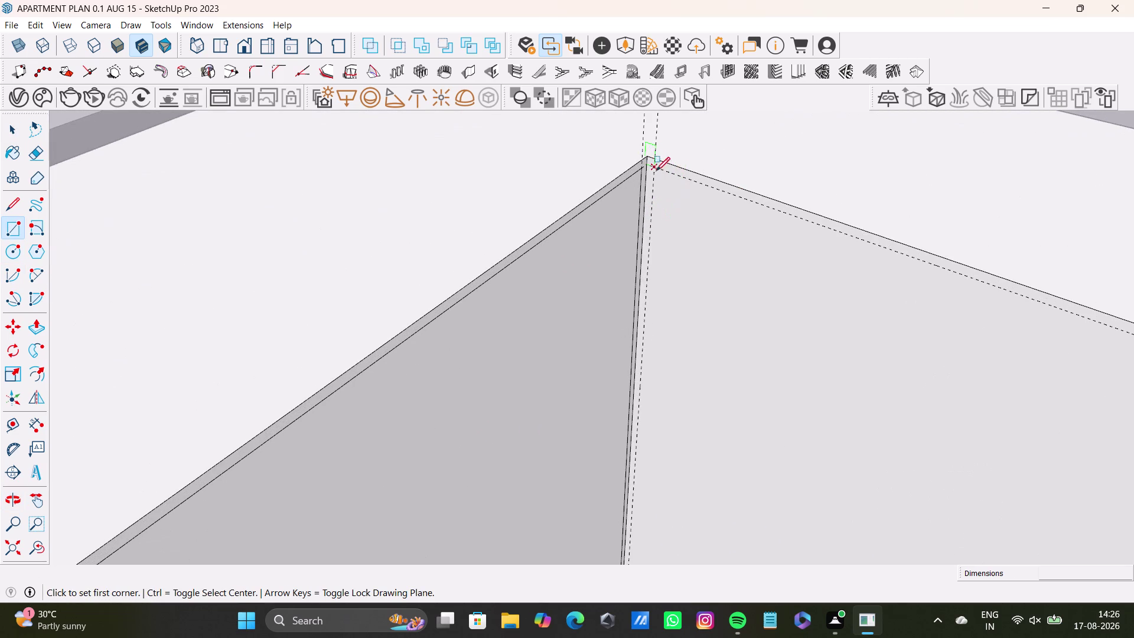
click(652, 167)
scroll(down, 3)
key(Left)
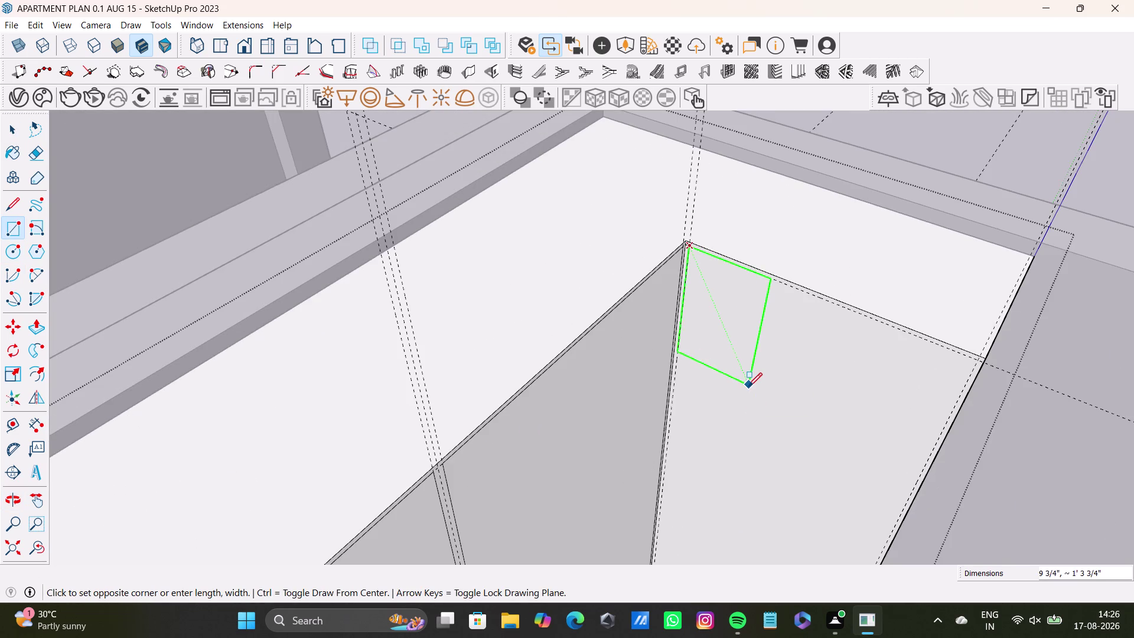
scroll(down, 3)
middle_drag(756, 468, 755, 273)
scroll(down, 3)
scroll(up, 3)
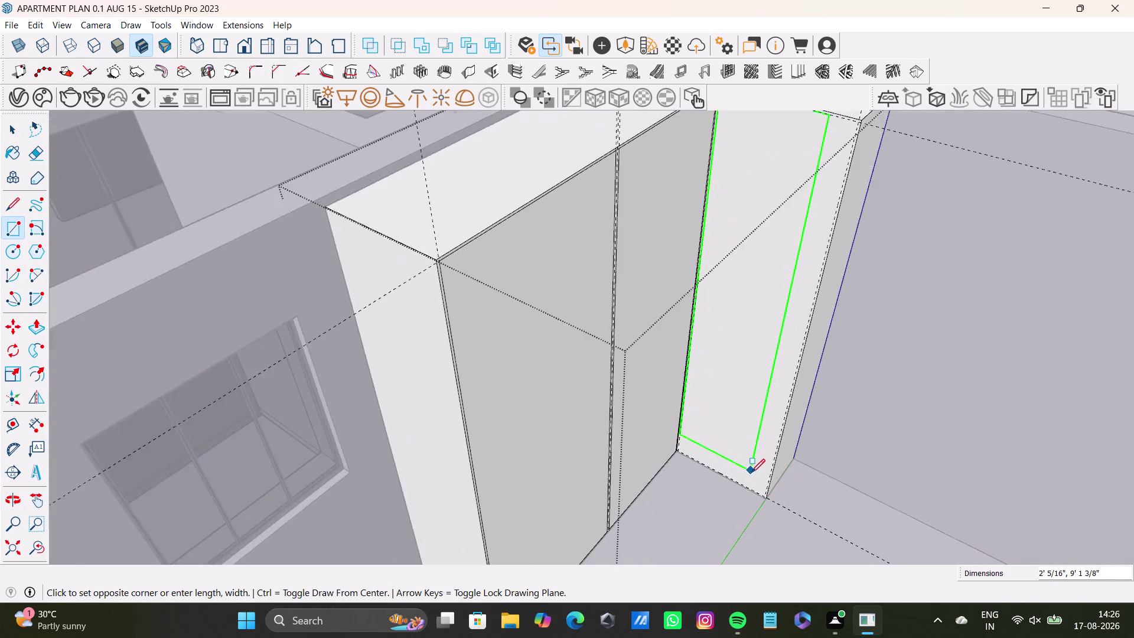
scroll(up, 3)
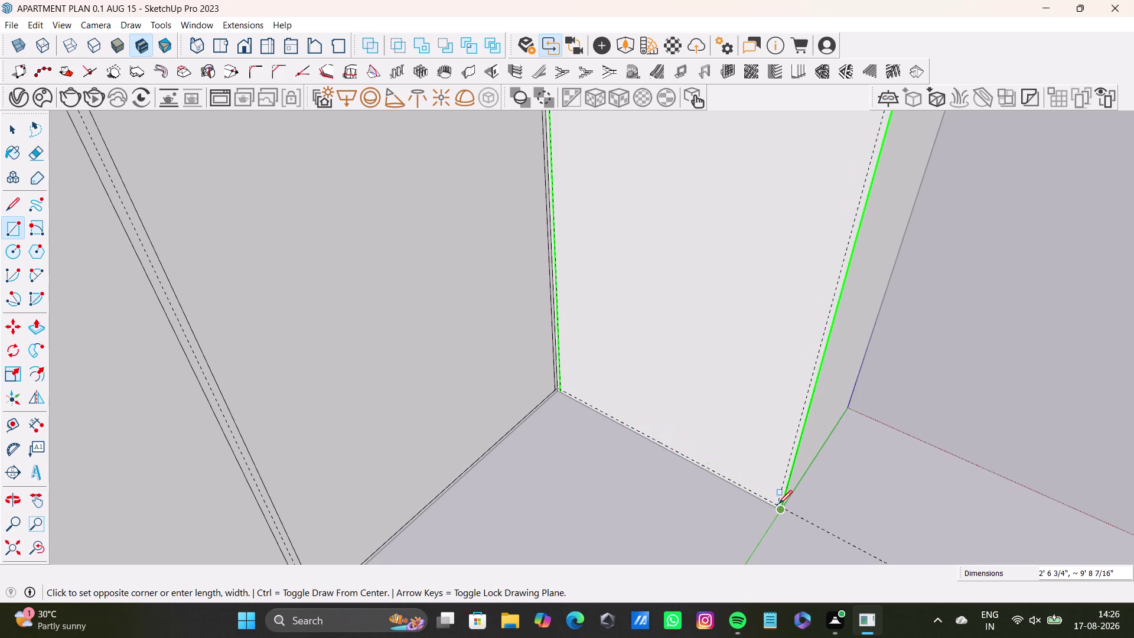
scroll(up, 3)
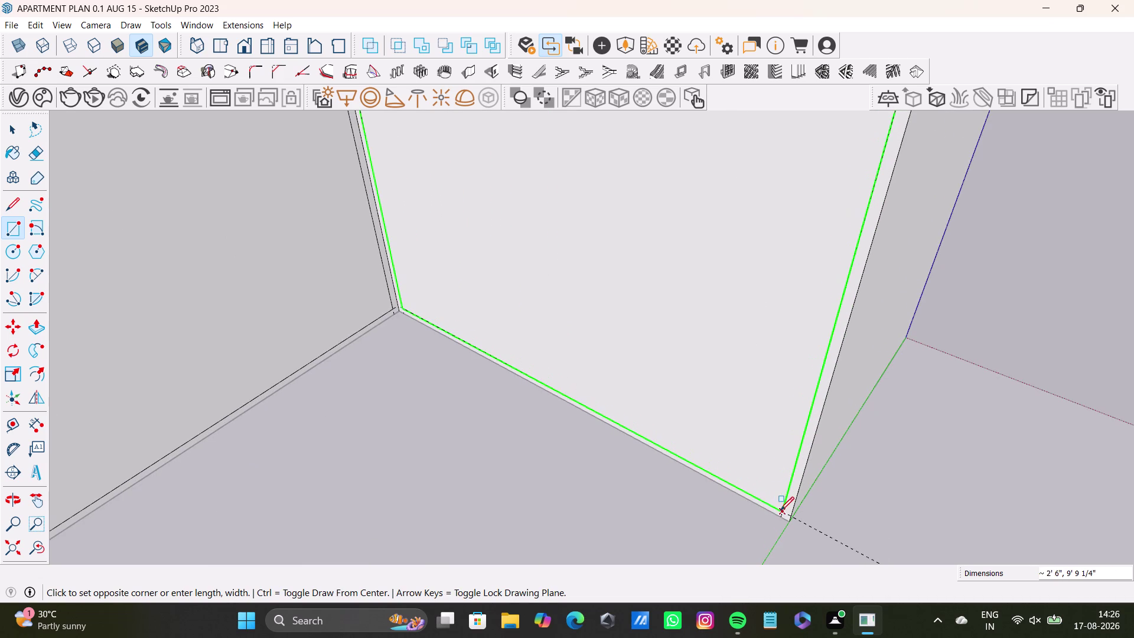
click(780, 510)
key(space)
Orbit around the wardrobe to check the three shutter outlines and the front shutter tops.
scroll(down, 3)
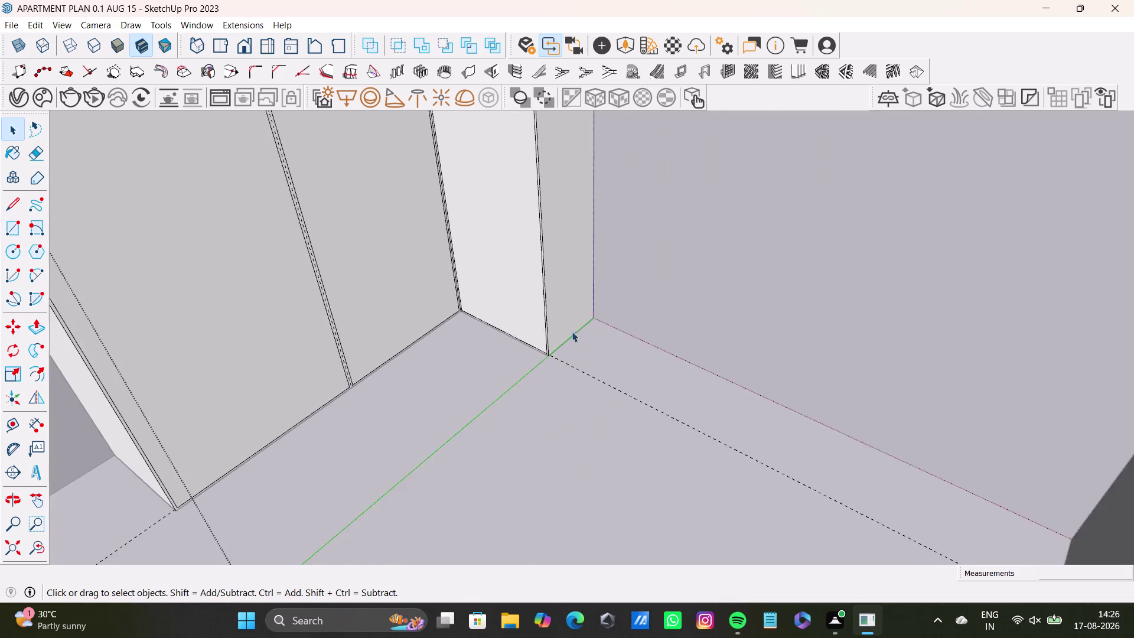
middle_drag(572, 331, 303, 355)
drag(6, 545, 15, 539)
middle_drag(443, 305, 579, 515)
scroll(up, 3)
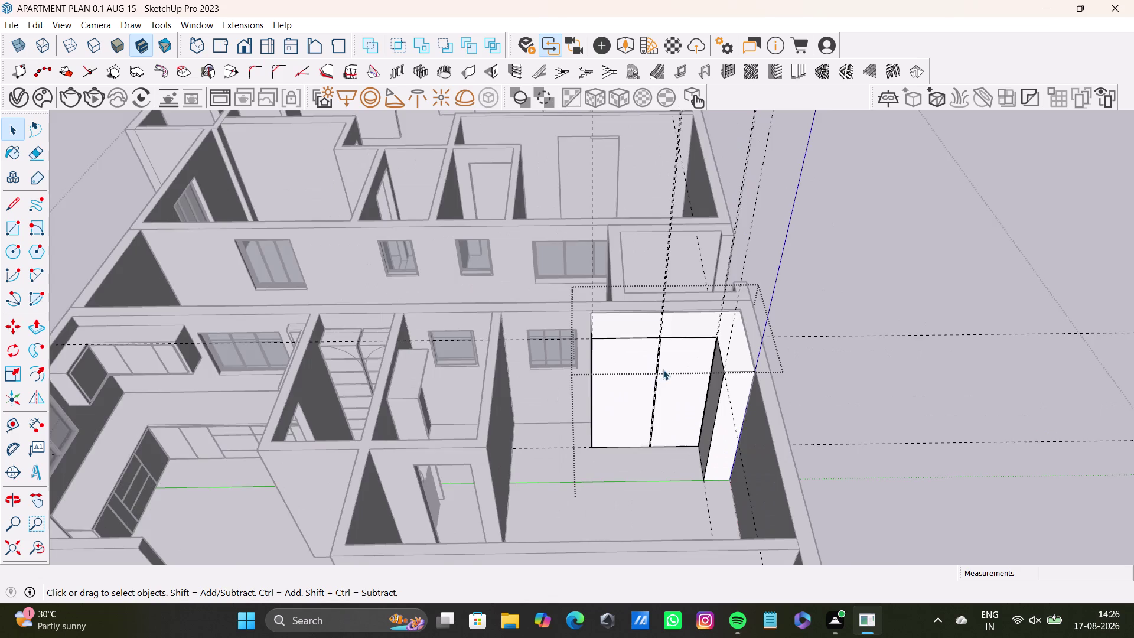
scroll(up, 3)
middle_drag(712, 375, 844, 275)
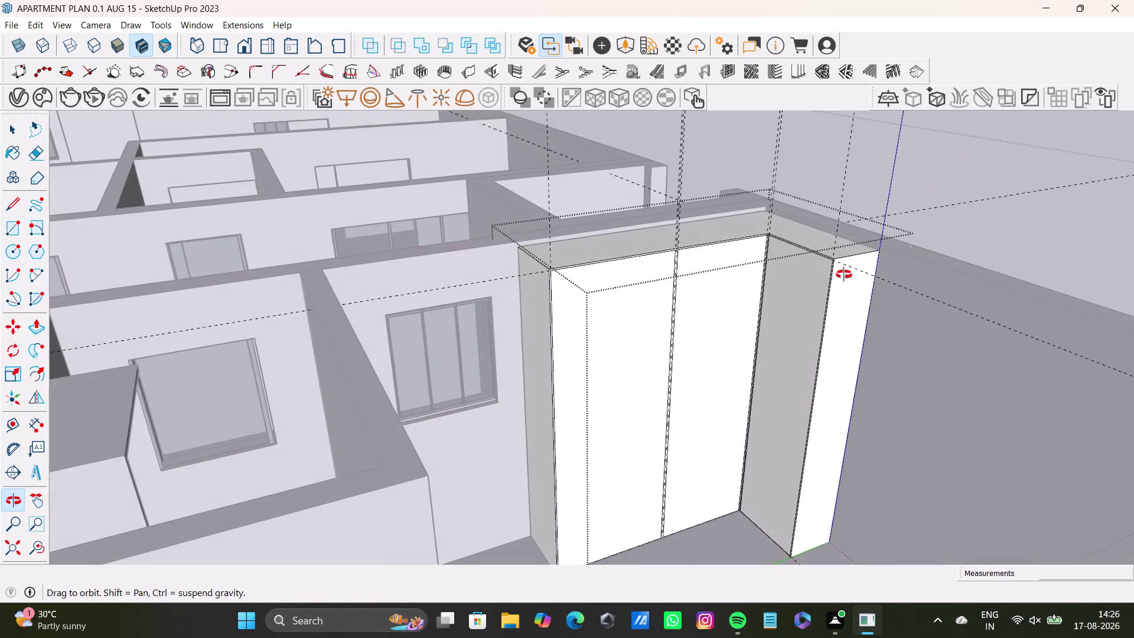
middle_drag(844, 275, 796, 274)
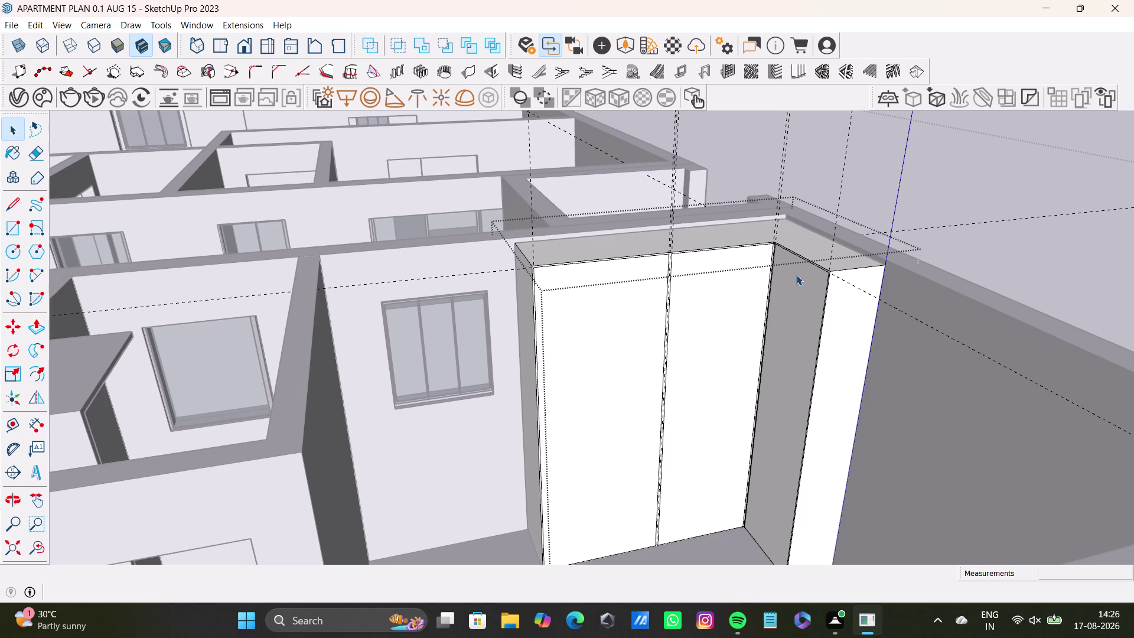
key(space)
scroll(down, 3)
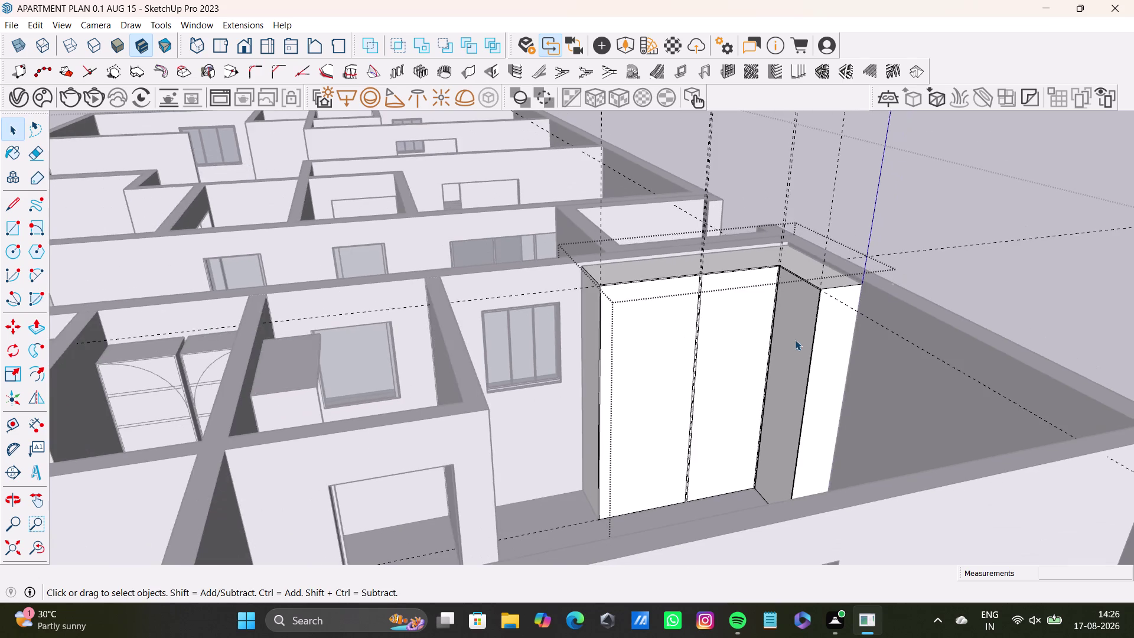
middle_drag(795, 339, 785, 409)
scroll(up, 3)
middle_drag(672, 301, 639, 326)
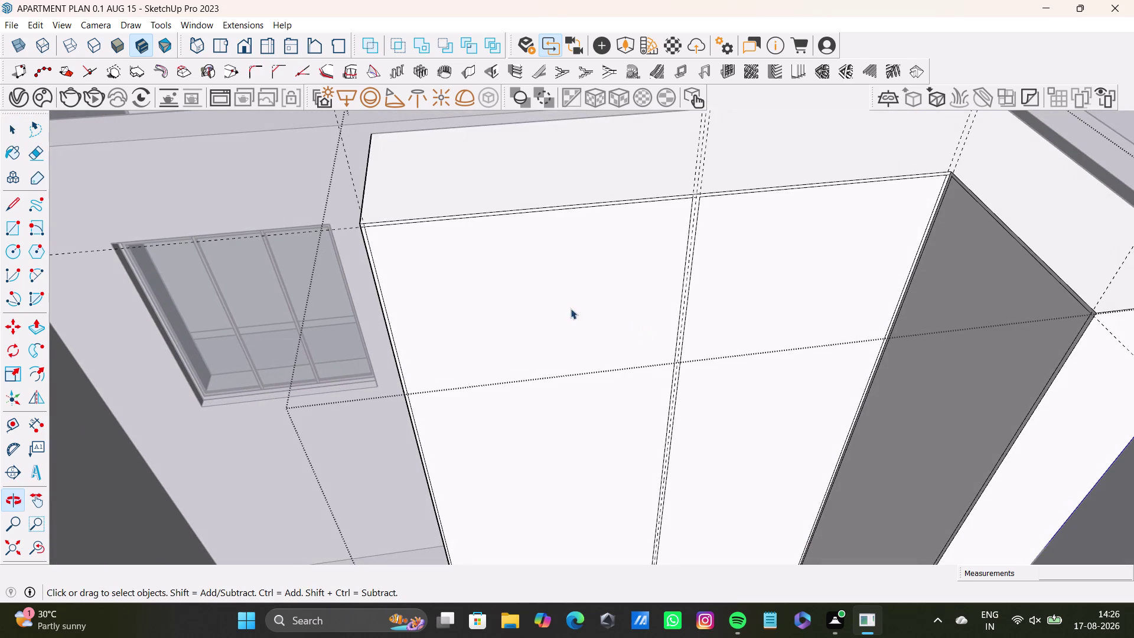
Pull the left front shutter face slightly off the carcass.
key(space)
click(523, 287)
key(p)
drag(523, 286, 524, 286)
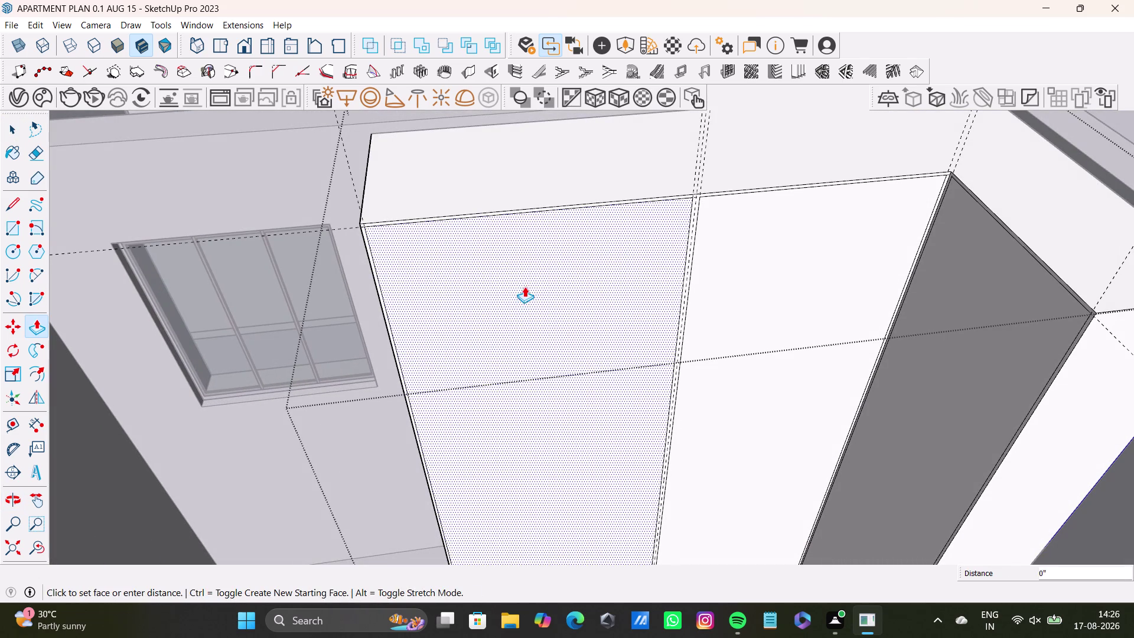
drag(524, 286, 522, 295)
key(space)
Pull the right front shutter face slightly off the carcass.
click(737, 283)
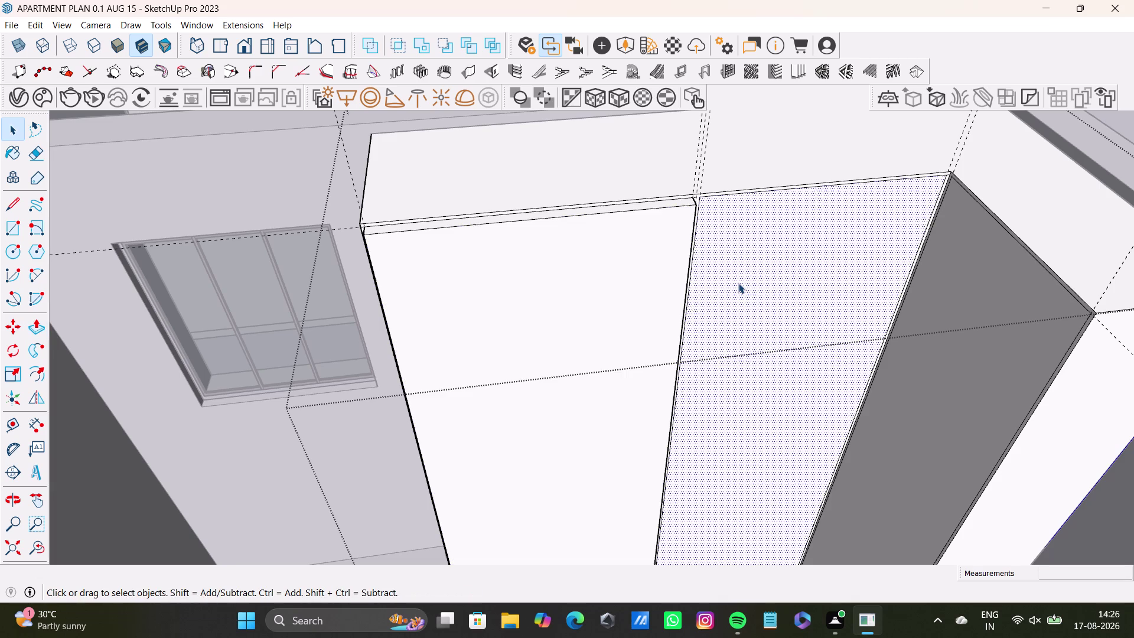
key(p)
drag(738, 283, 678, 293)
middle_drag(819, 330, 836, 338)
middle_drag(841, 321, 783, 316)
scroll(up, 3)
middle_drag(872, 234, 694, 286)
scroll(up, 3)
middle_drag(759, 264, 648, 283)
scroll(up, 3)
middle_drag(796, 270, 753, 226)
key(space)
Push/pull a further shutter face by a small amount, bringing the side shutter into view.
click(850, 307)
key(p)
drag(851, 308, 789, 285)
middle_drag(706, 351, 924, 357)
scroll(down, 3)
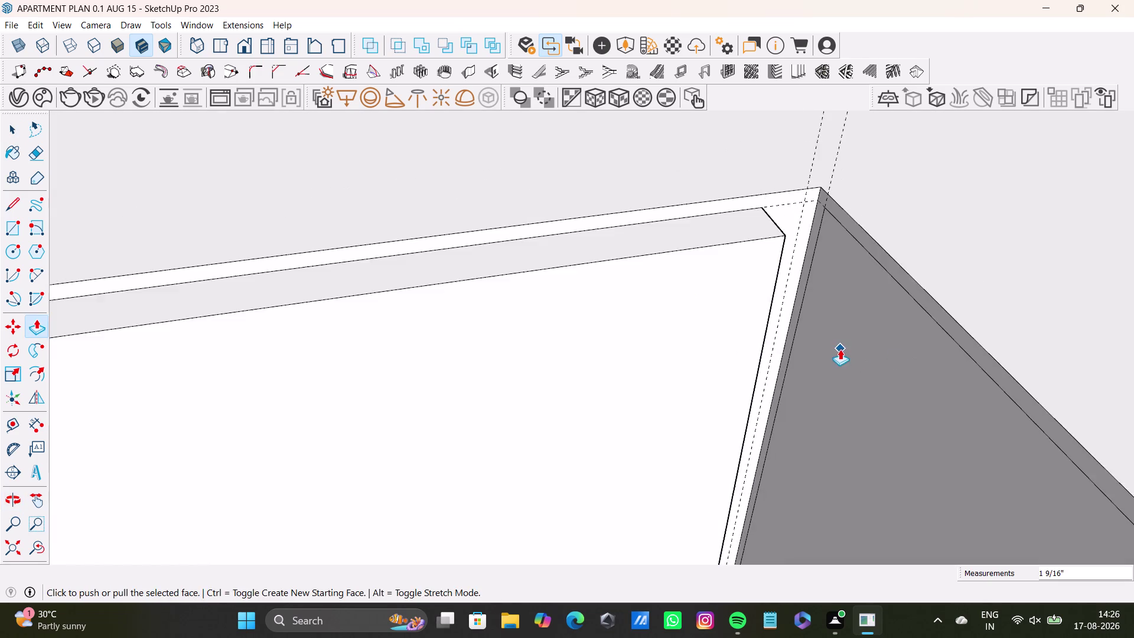
middle_drag(838, 348, 994, 336)
Pull the side shutter face slightly off the carcass and inspect it.
key(space)
click(955, 315)
key(p)
drag(956, 316, 950, 316)
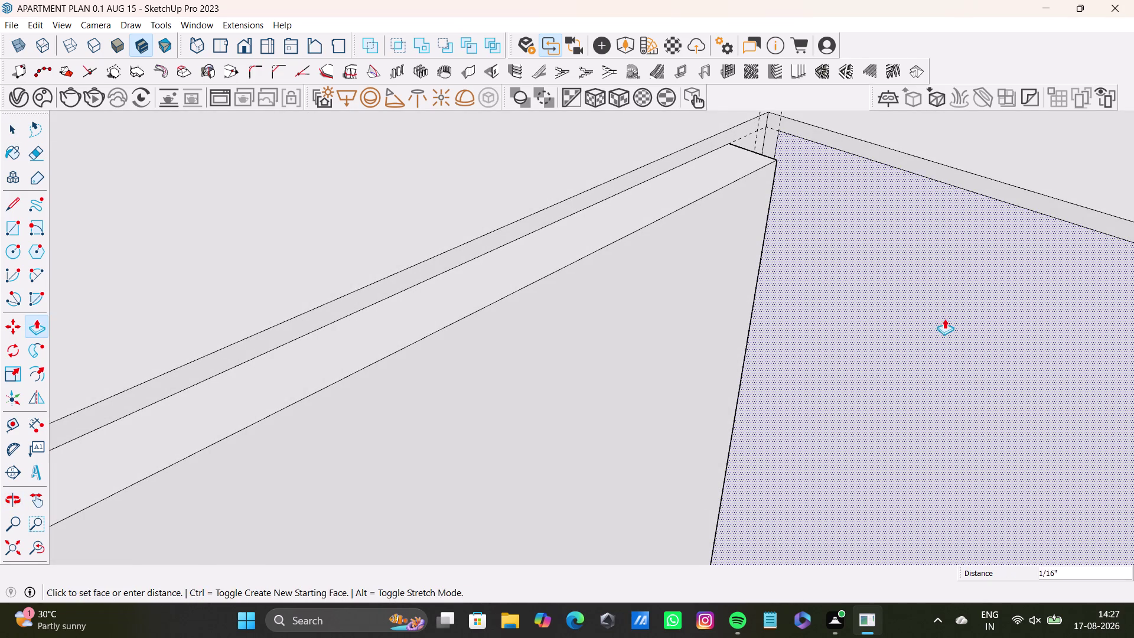
drag(950, 316, 928, 322)
middle_drag(894, 343, 906, 388)
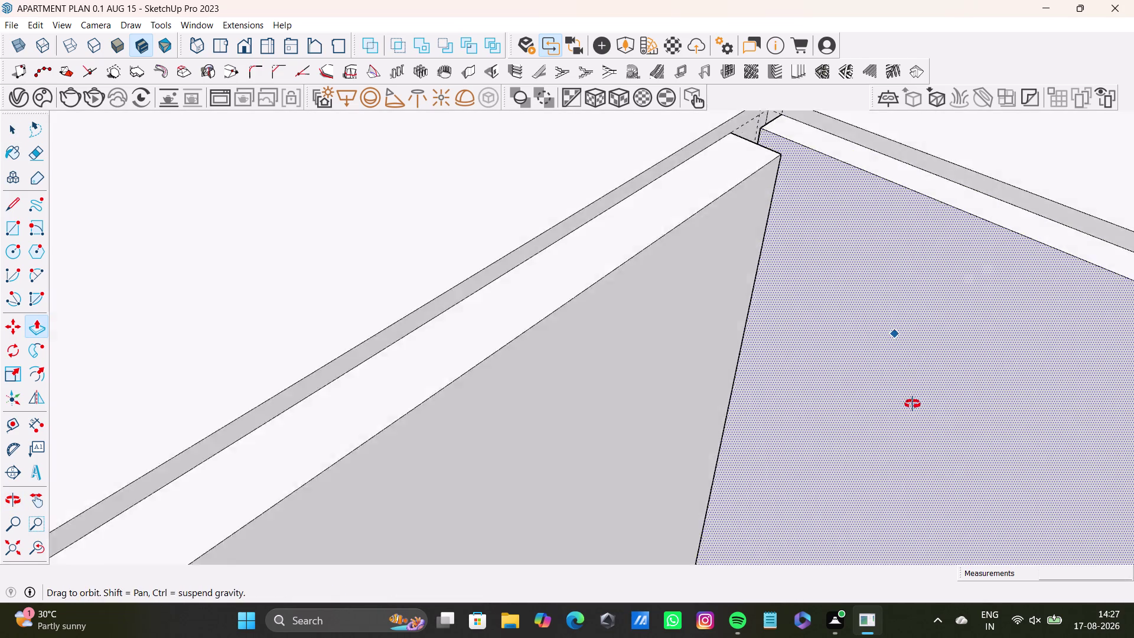
middle_drag(907, 388, 1084, 429)
middle_drag(732, 223, 716, 471)
scroll(up, 3)
middle_drag(672, 355, 623, 441)
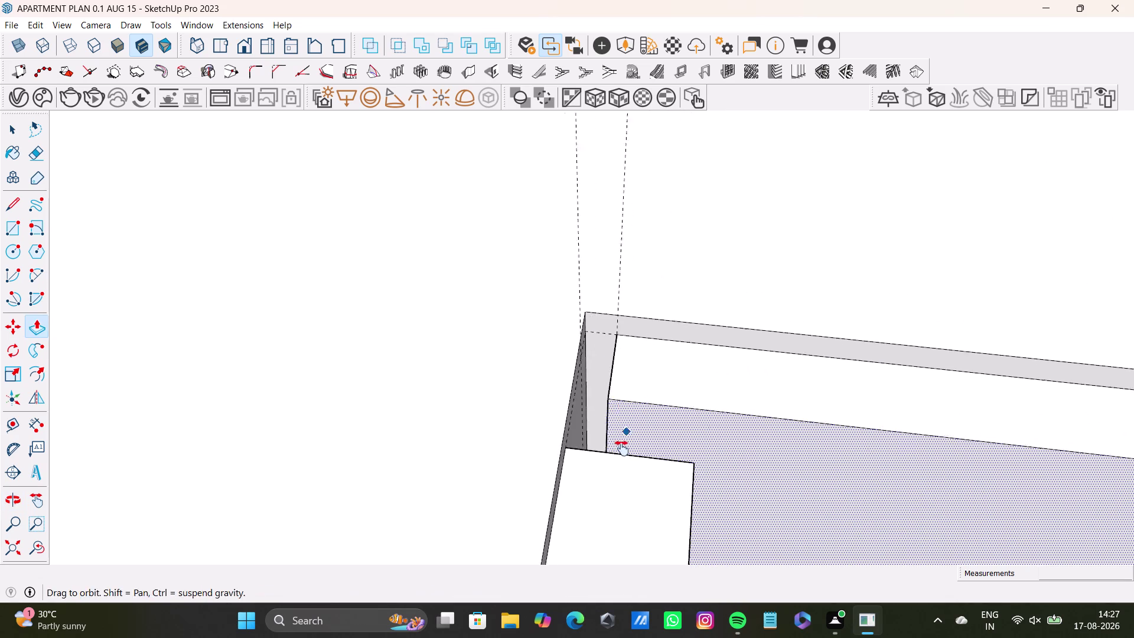
middle_drag(624, 441, 620, 450)
middle_drag(622, 450, 741, 475)
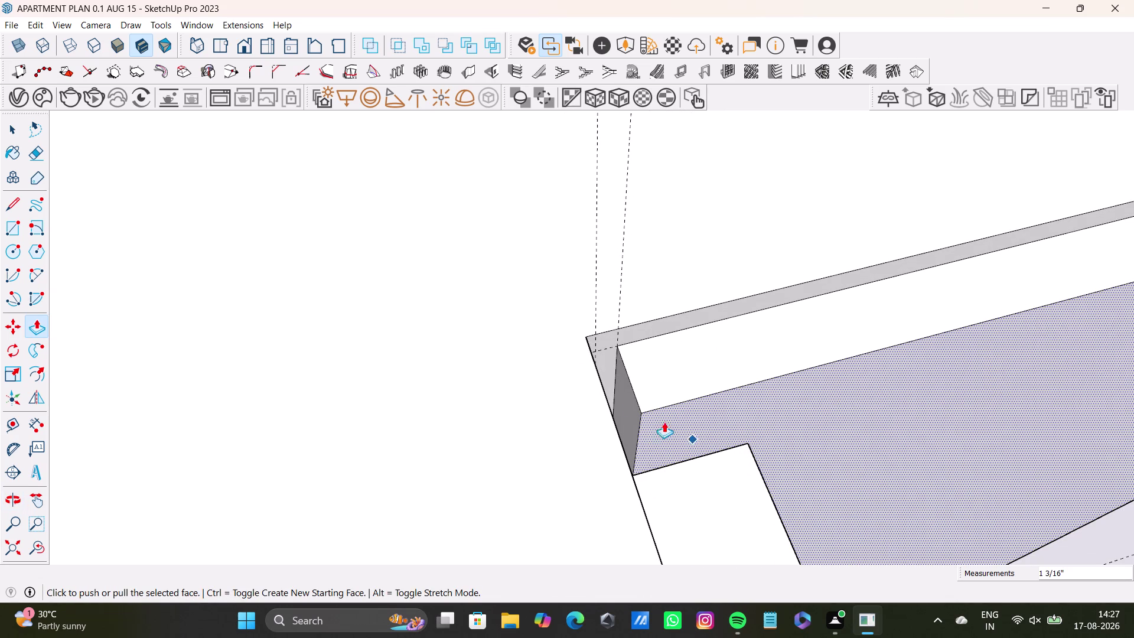
Push a shutter face and its neighbouring shutter top back slightly.
key(space)
click(626, 386)
key(p)
drag(625, 386, 689, 366)
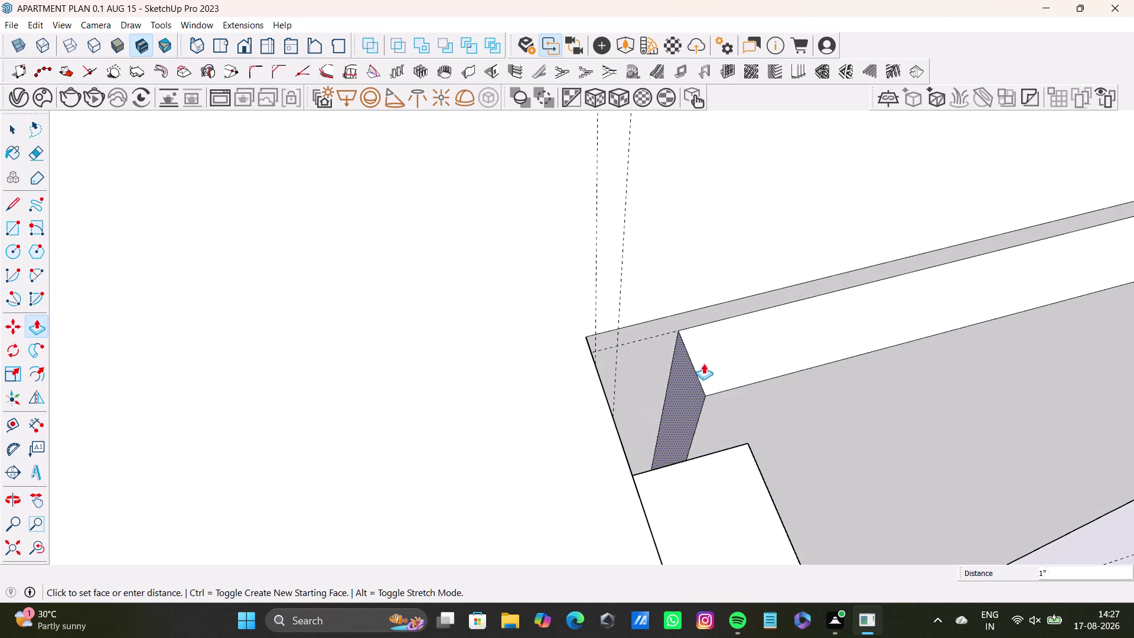
drag(689, 367, 743, 354)
middle_drag(834, 409, 617, 362)
middle_drag(737, 410, 701, 195)
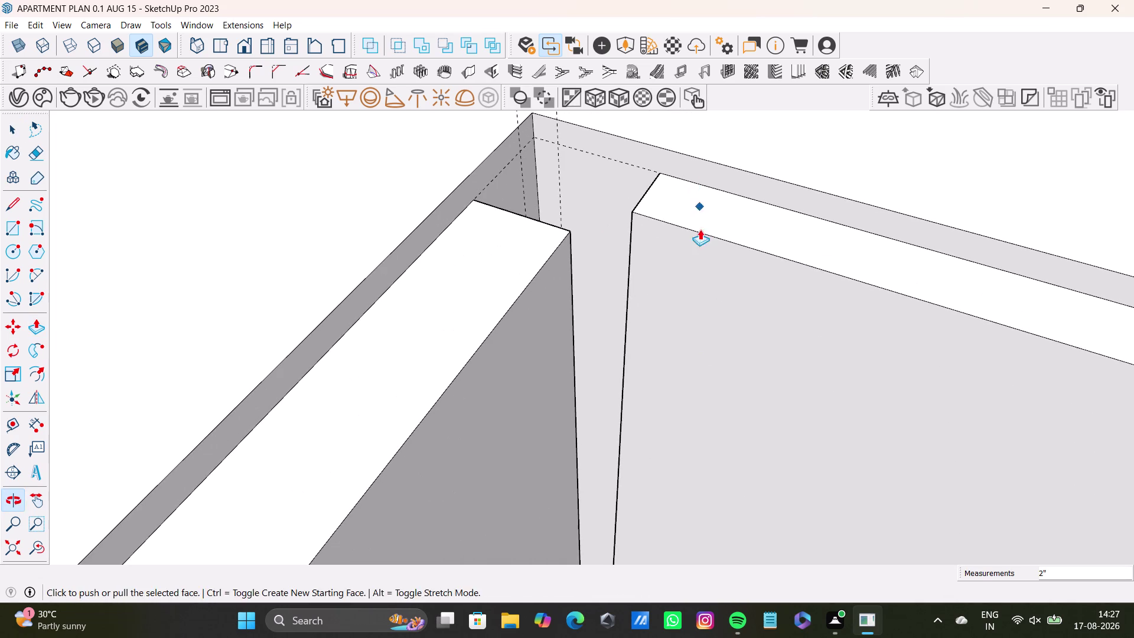
drag(706, 275, 693, 292)
Recess the next shutter face by a fraction, back in Select, viewing the whole wardrobe.
key(space)
click(731, 300)
key(p)
drag(731, 300, 731, 305)
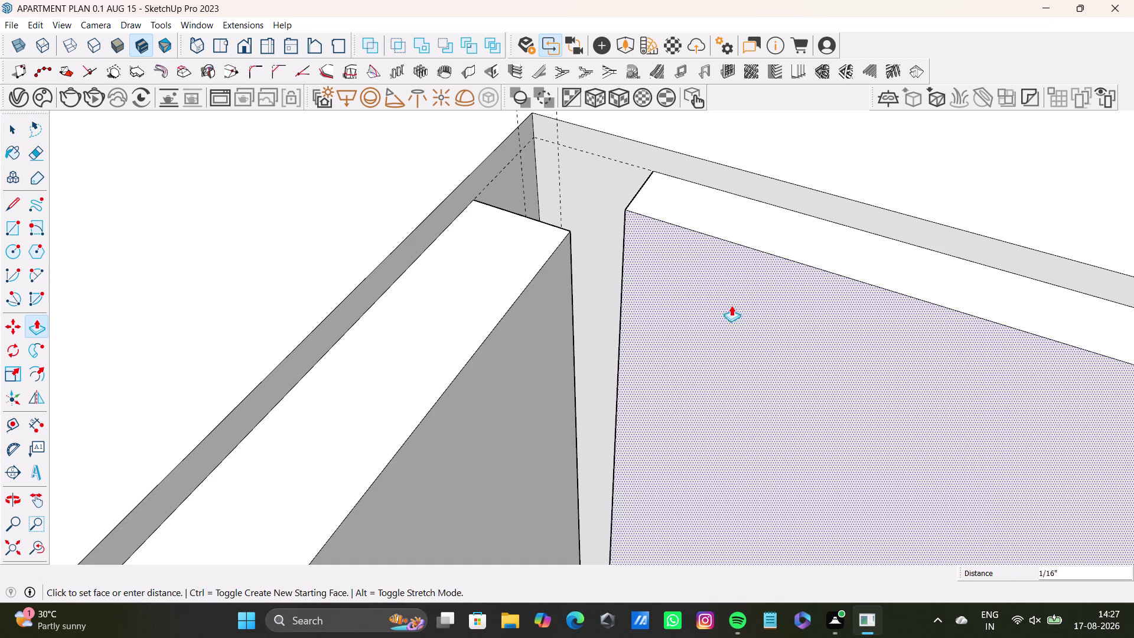
drag(731, 305, 727, 310)
key(space)
scroll(down, 3)
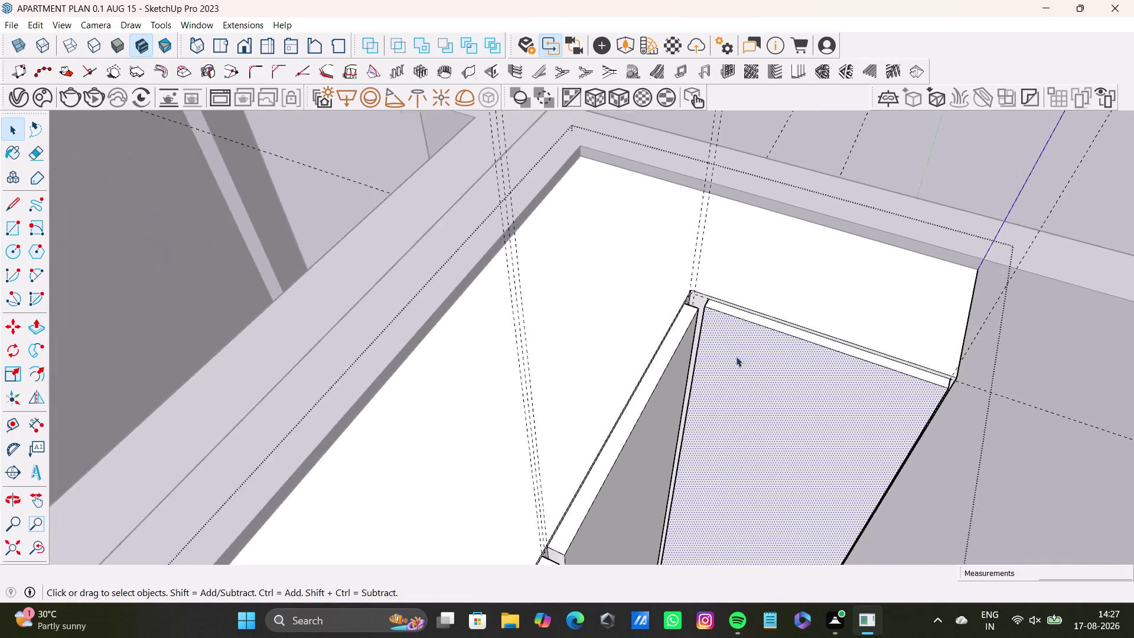
middle_drag(803, 388, 502, 330)
scroll(down, 3)
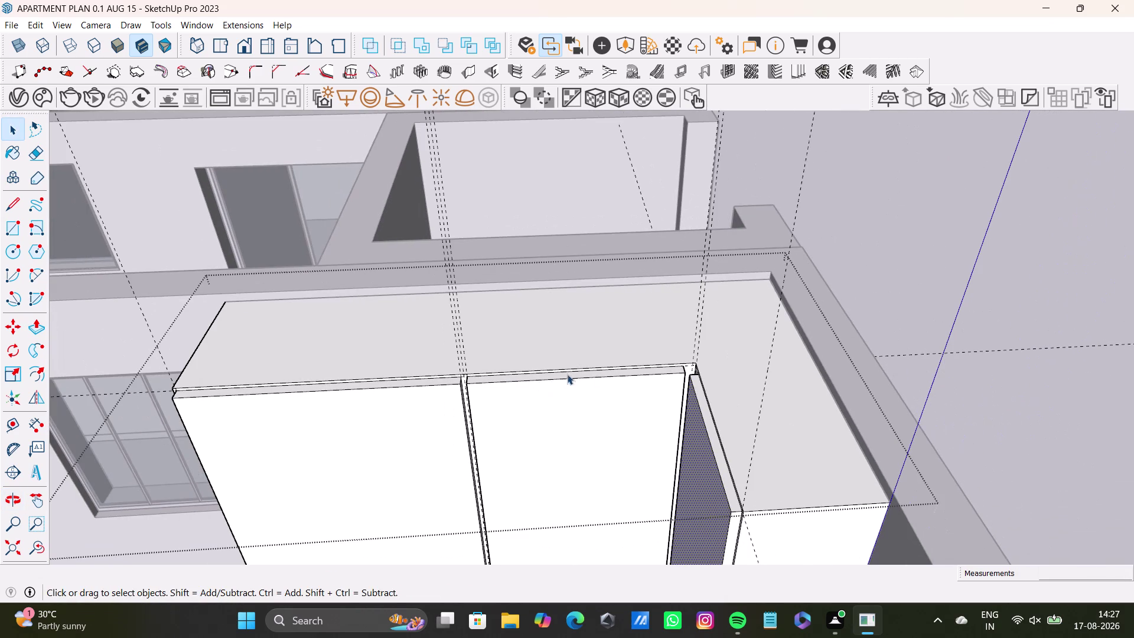
Orbit to the corner shutter and push one of its faces inward.
scroll(up, 3)
middle_drag(667, 388, 742, 358)
scroll(up, 3)
middle_drag(776, 362, 900, 190)
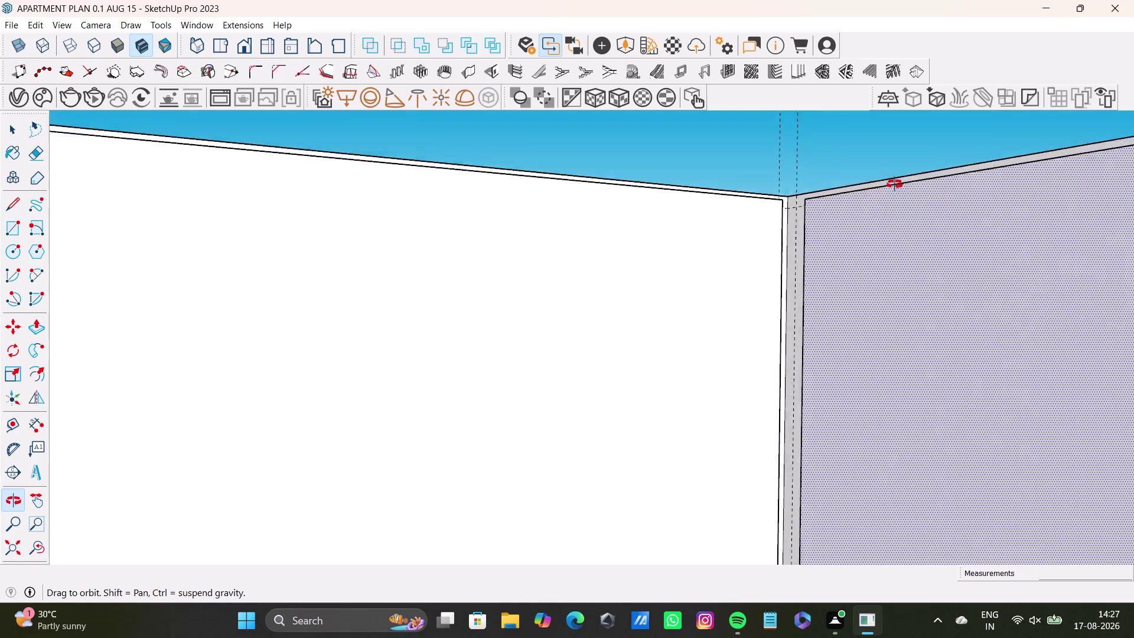
middle_drag(901, 190, 855, 307)
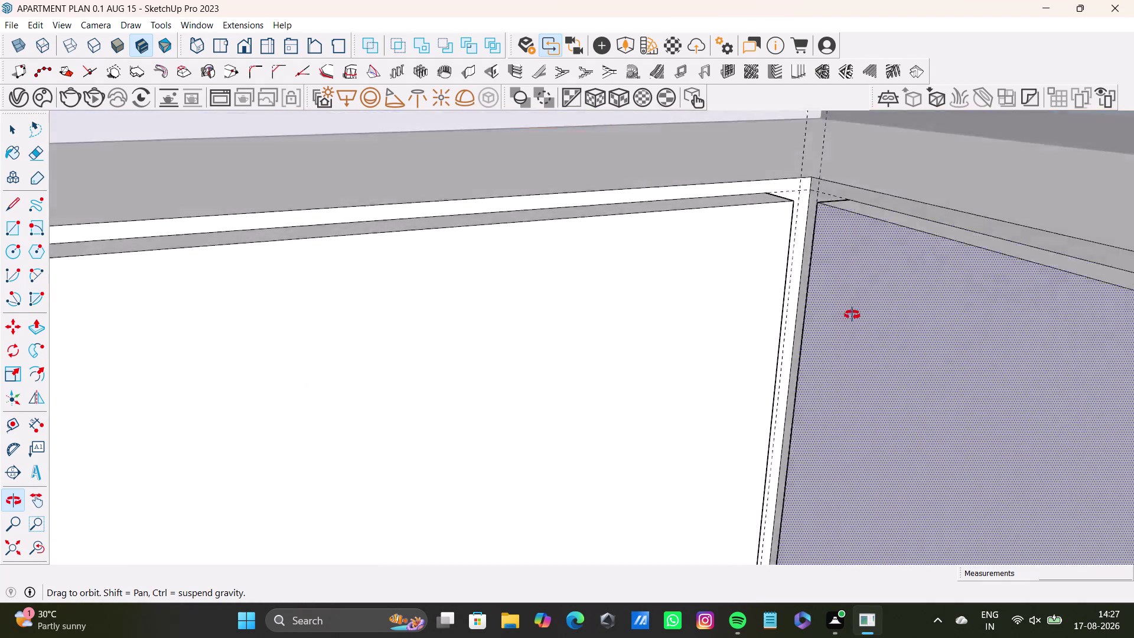
middle_drag(854, 307, 852, 461)
scroll(up, 3)
middle_drag(928, 365, 667, 371)
scroll(up, 3)
middle_drag(864, 390, 846, 393)
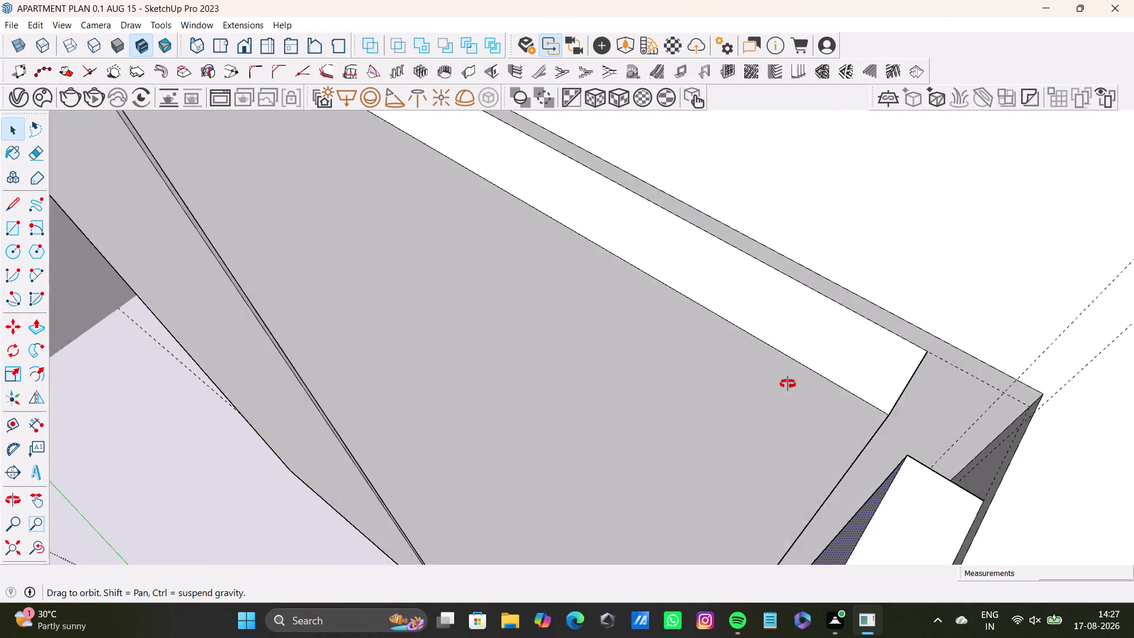
middle_drag(845, 393, 733, 305)
key(space)
click(871, 479)
key(p)
drag(872, 480, 886, 492)
key(space)
Push the corner shutter face back 13/16 inch.
middle_drag(874, 507, 1082, 502)
middle_drag(889, 478, 1064, 468)
middle_drag(943, 345, 828, 315)
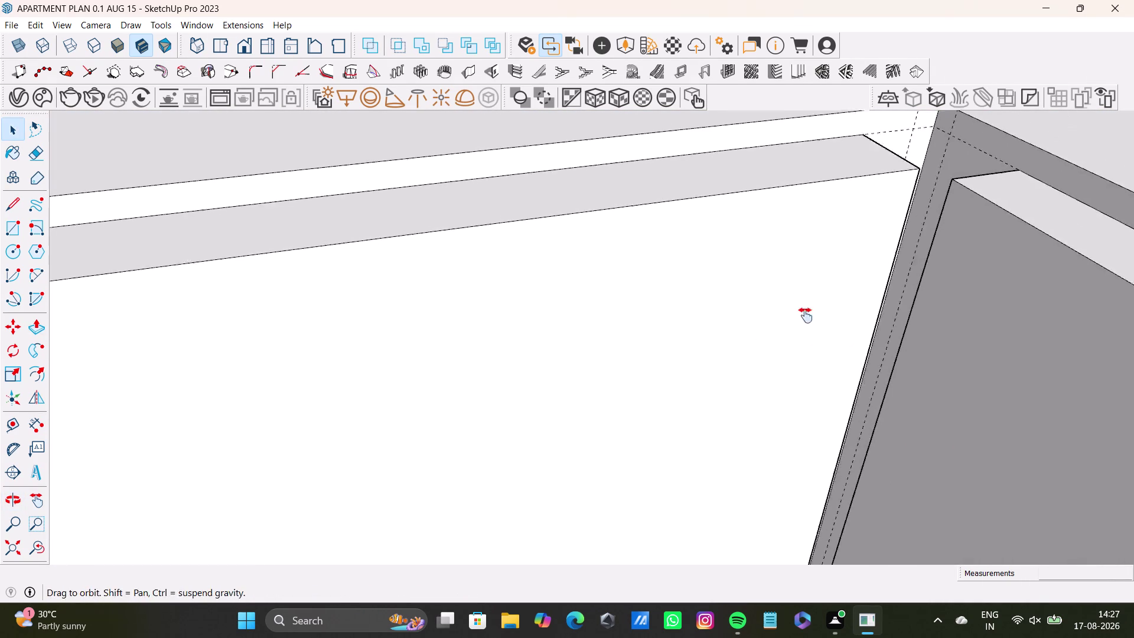
middle_drag(828, 315, 770, 328)
middle_drag(732, 367, 833, 378)
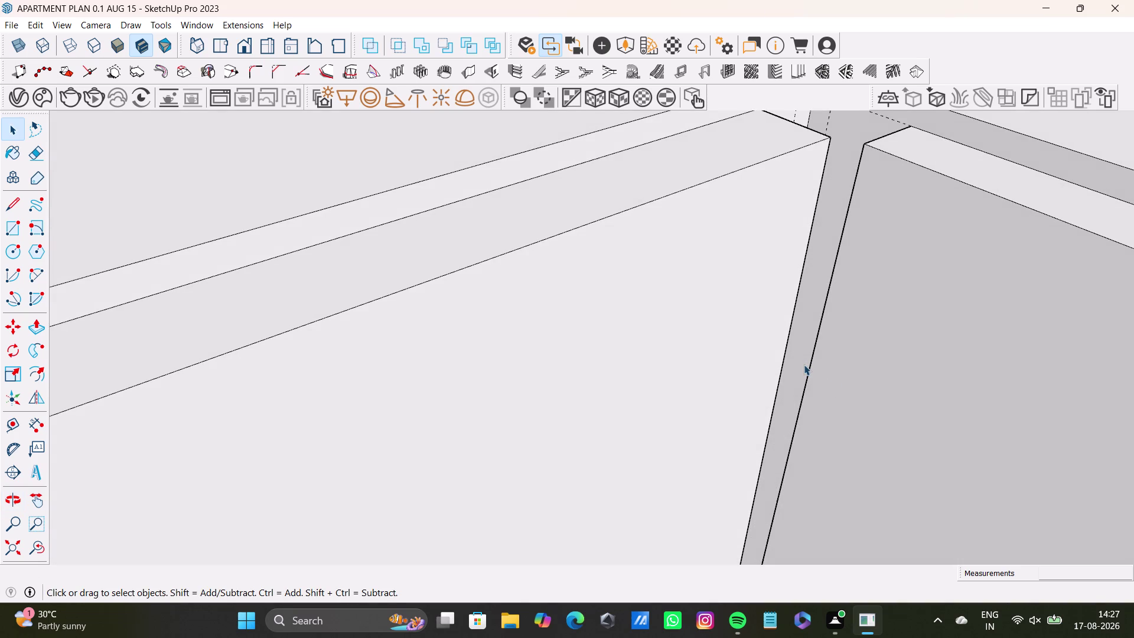
scroll(down, 3)
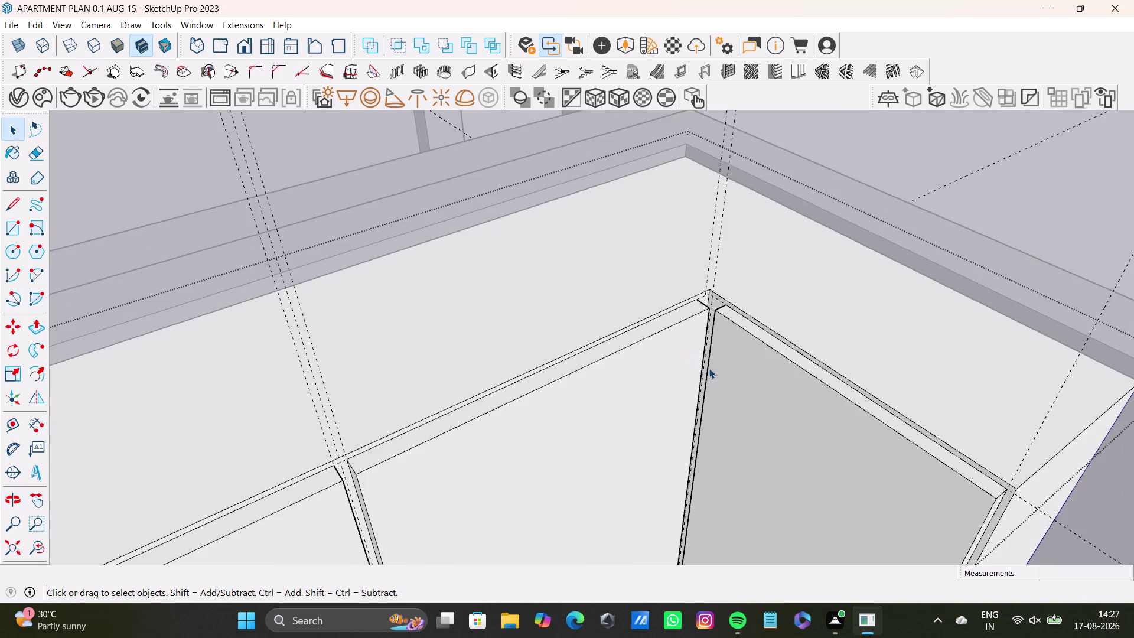
key(space)
click(751, 368)
key(p)
drag(751, 368, 745, 372)
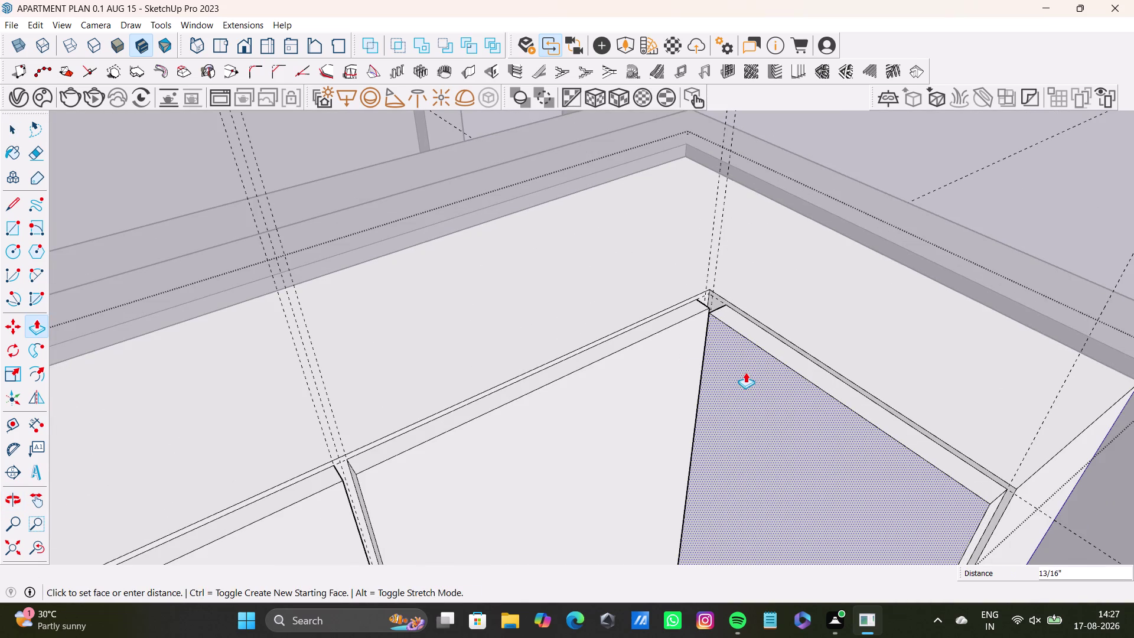
drag(745, 372, 745, 372)
key(space)
Push the small corner face at the wardrobe top back 3/8 inch.
scroll(up, 3)
middle_drag(698, 351, 774, 433)
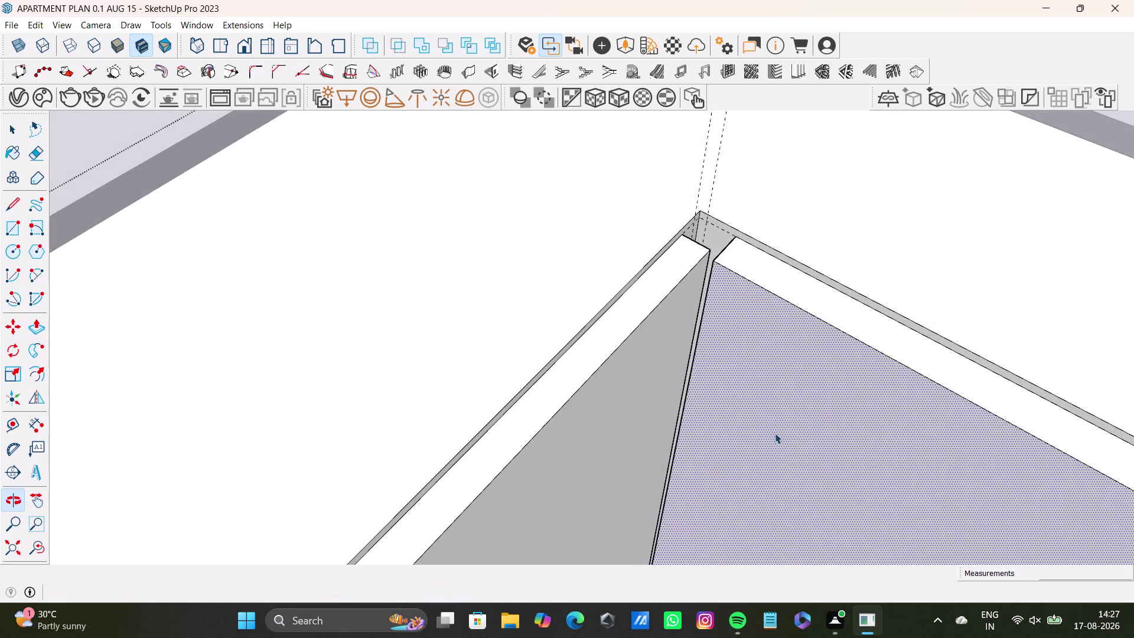
scroll(up, 3)
middle_drag(724, 273, 706, 383)
scroll(up, 3)
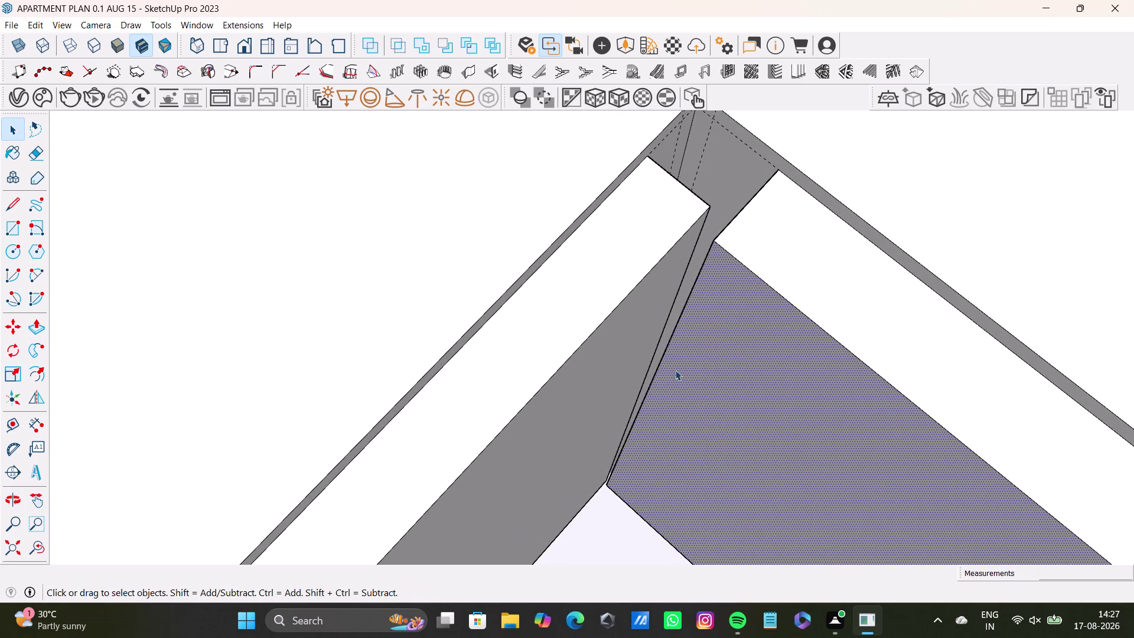
scroll(down, 3)
key(p)
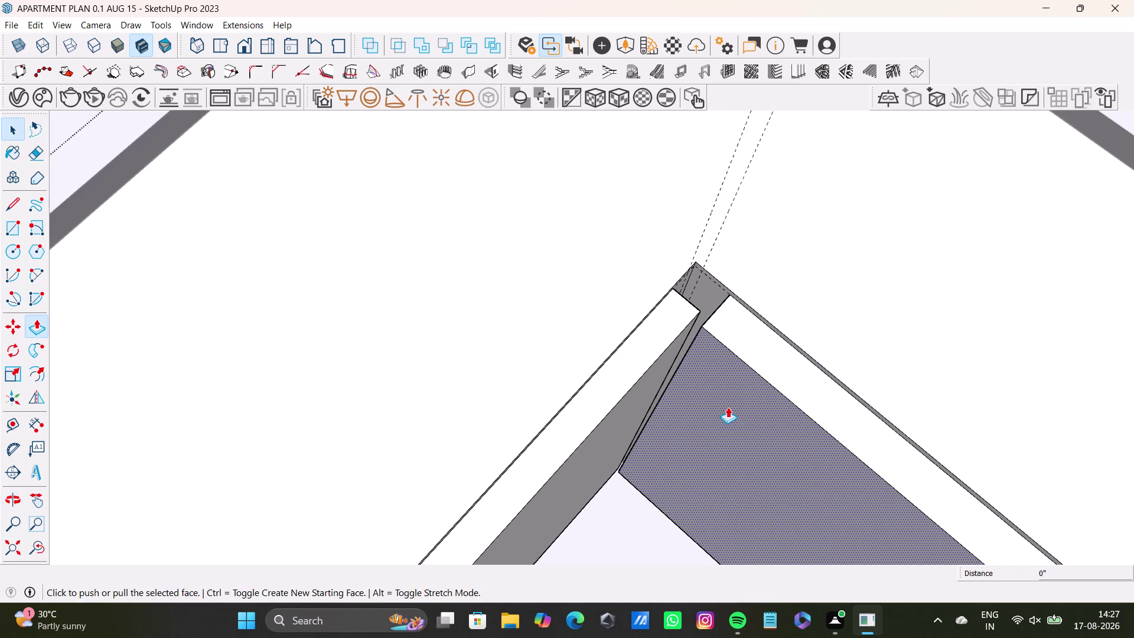
drag(728, 406, 735, 405)
scroll(down, 3)
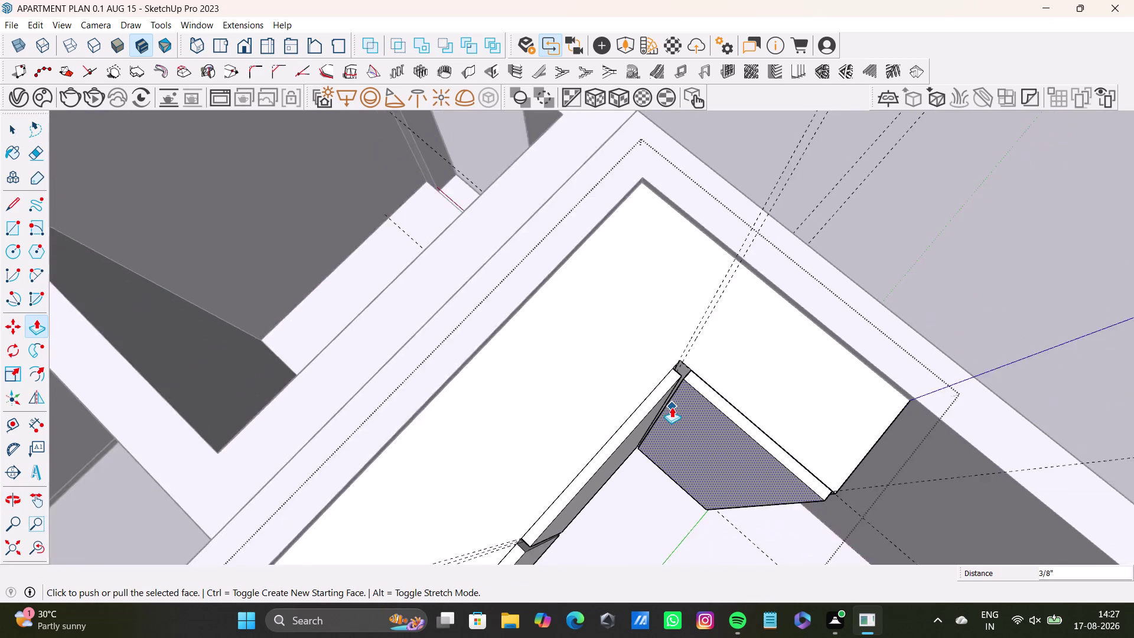
scroll(down, 3)
key(space)
click(878, 339)
Clear the selection and view the shutters head-on to check all three grooves.
middle_drag(858, 414, 658, 324)
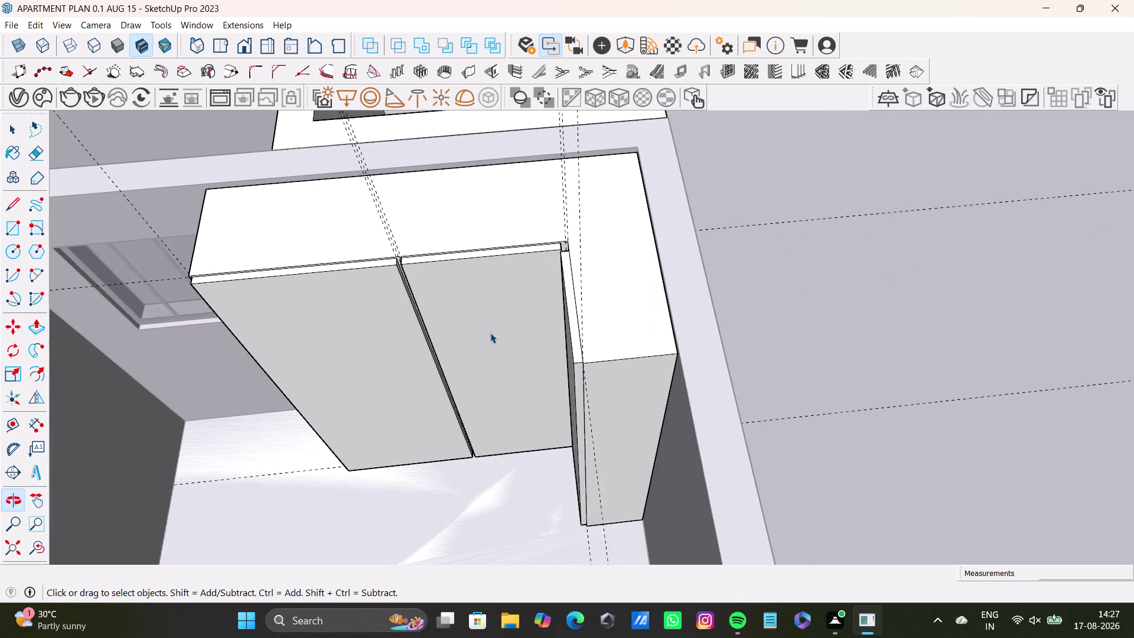
scroll(up, 3)
key(space)
click(925, 289)
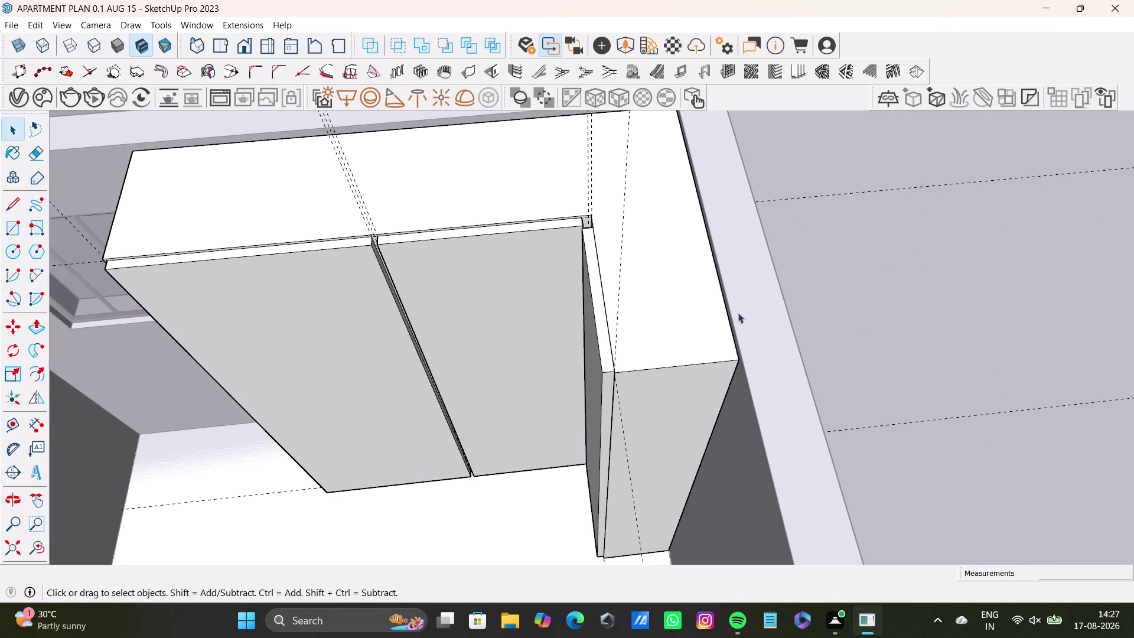
scroll(down, 3)
middle_drag(470, 368, 645, 411)
scroll(up, 3)
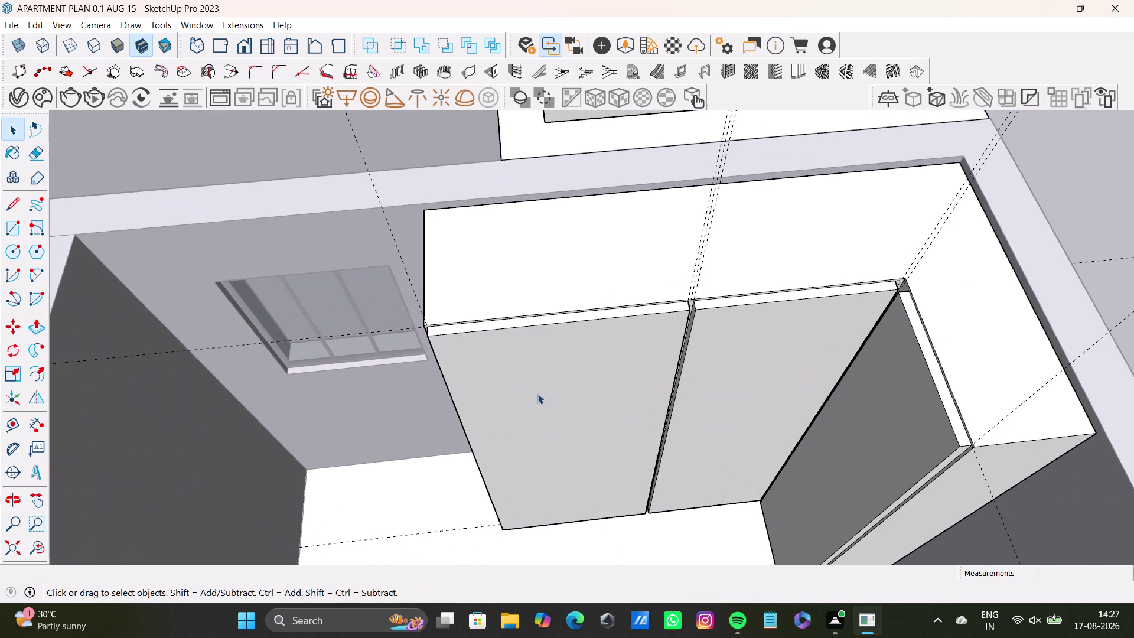
middle_drag(537, 393, 585, 314)
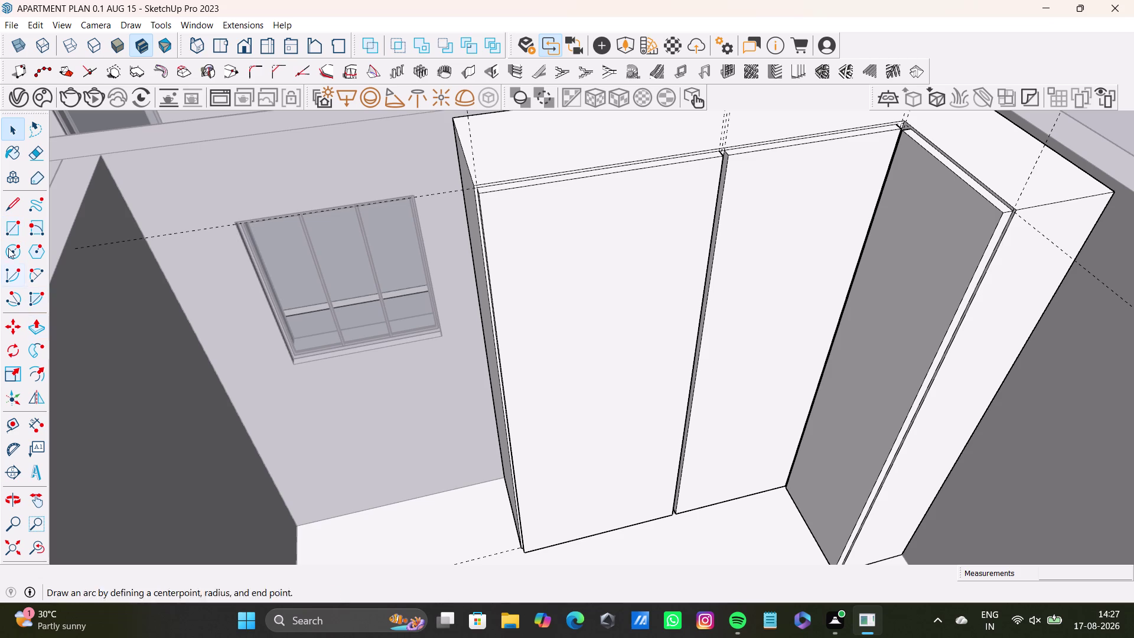
Draw a trial arc from the left shutter's top corner to its edge, then undo it.
click(34, 252)
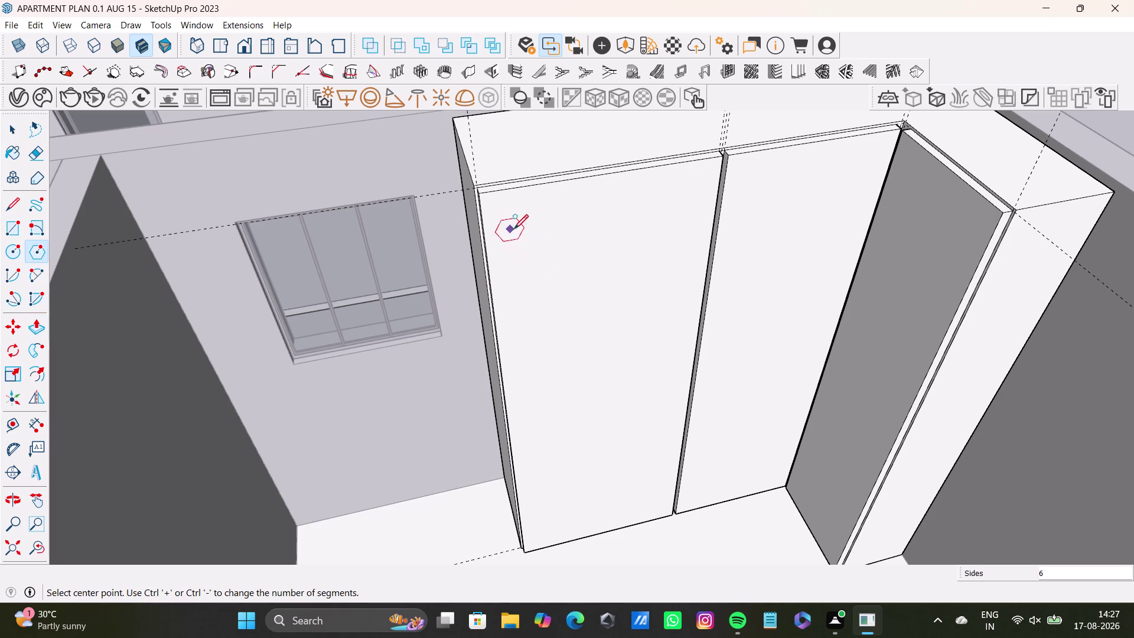
drag(28, 272, 34, 272)
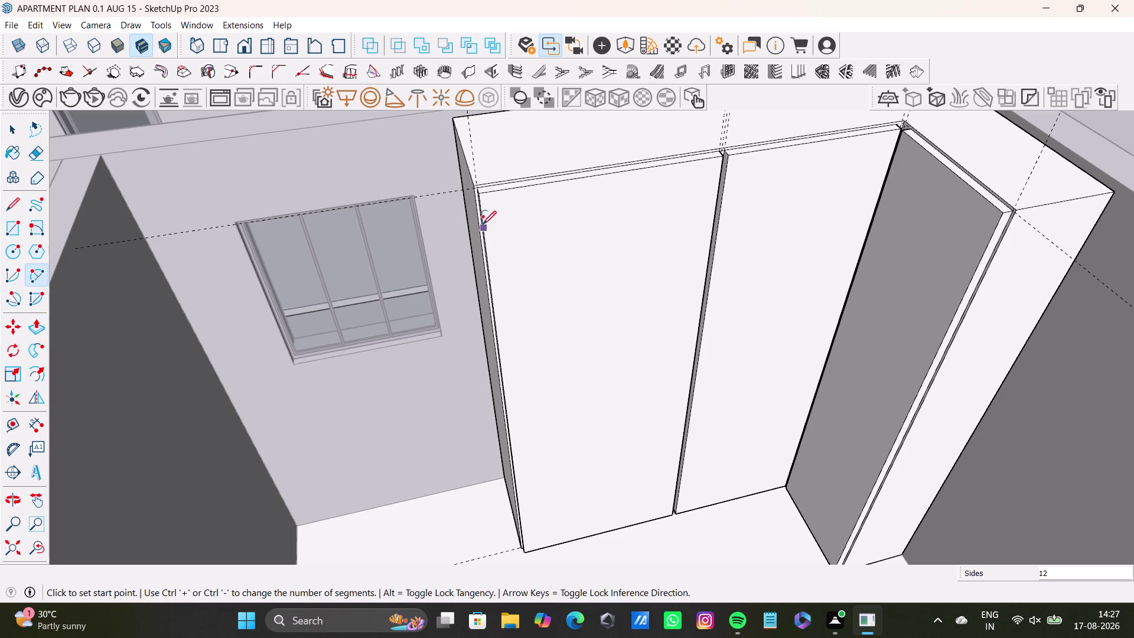
click(480, 199)
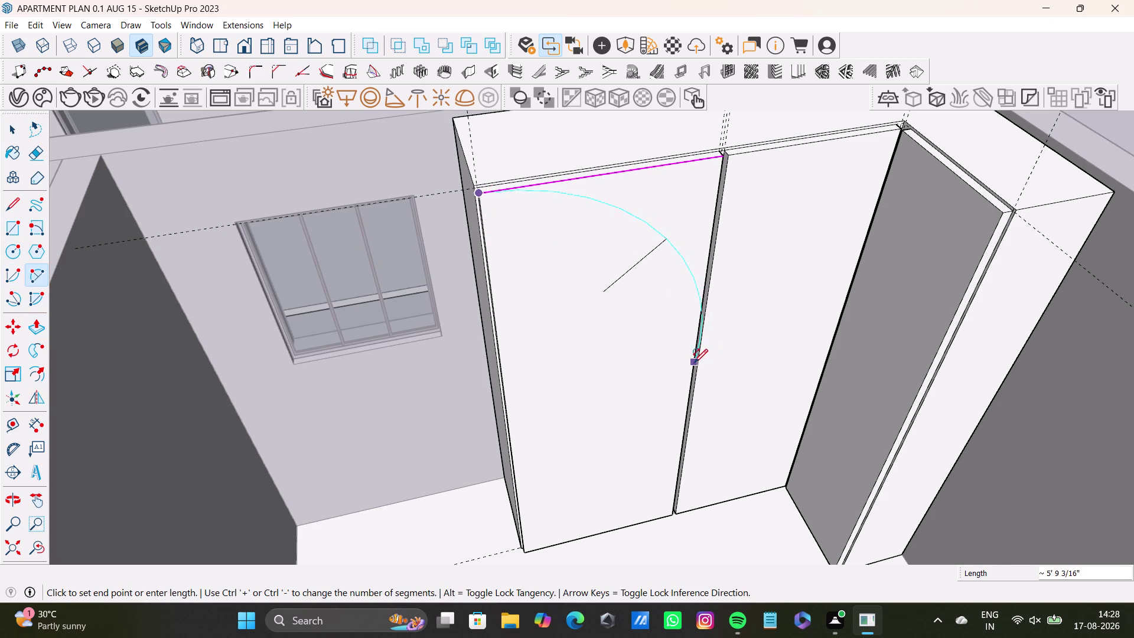
scroll(up, 3)
middle_drag(697, 363, 675, 351)
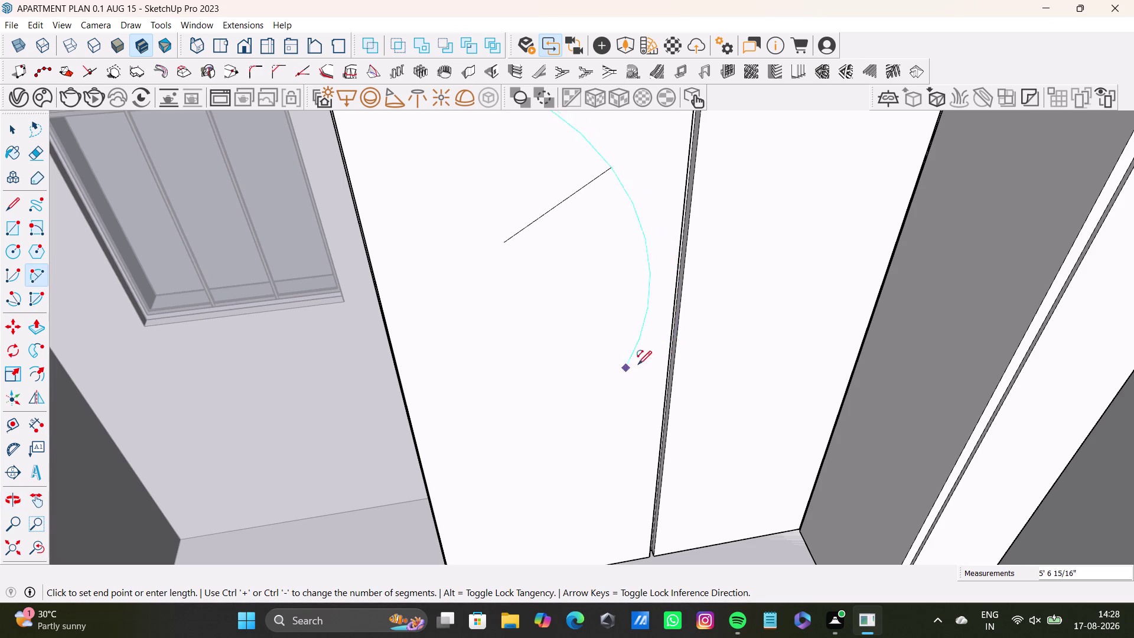
scroll(up, 3)
middle_drag(653, 356, 594, 315)
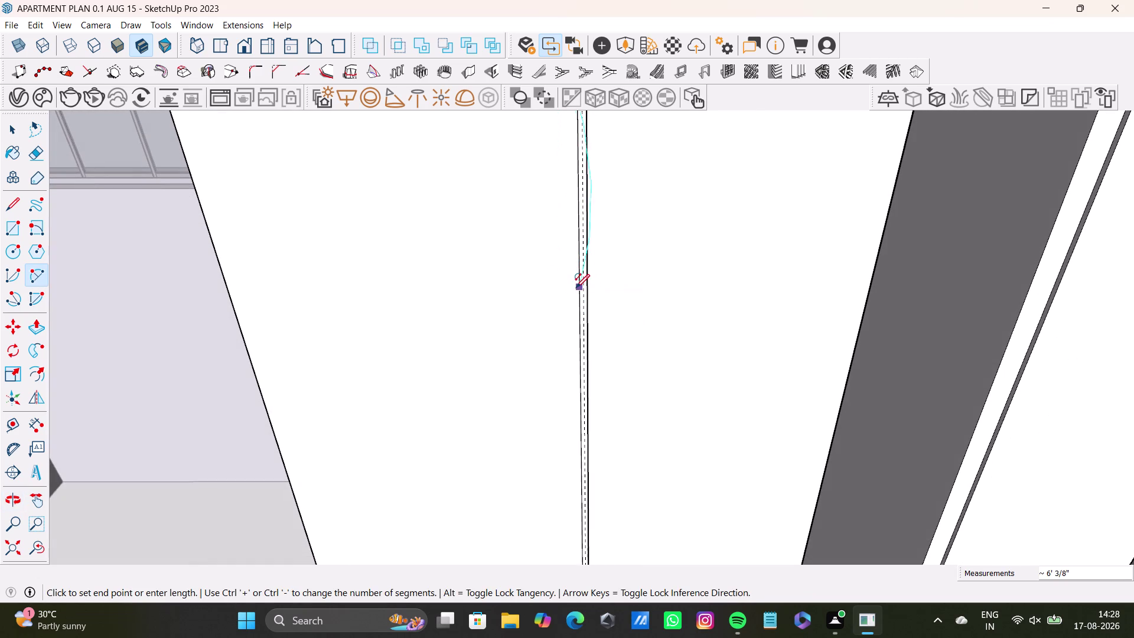
click(576, 288)
click(497, 287)
scroll(down, 3)
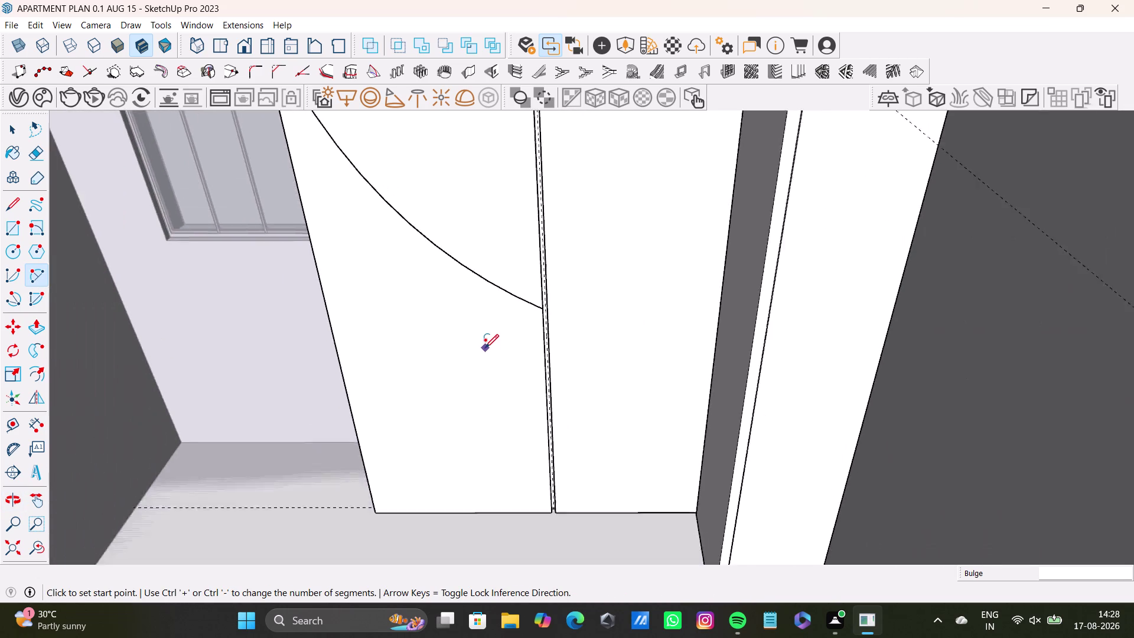
scroll(down, 3)
middle_drag(485, 348, 498, 408)
key(ctrl+z)
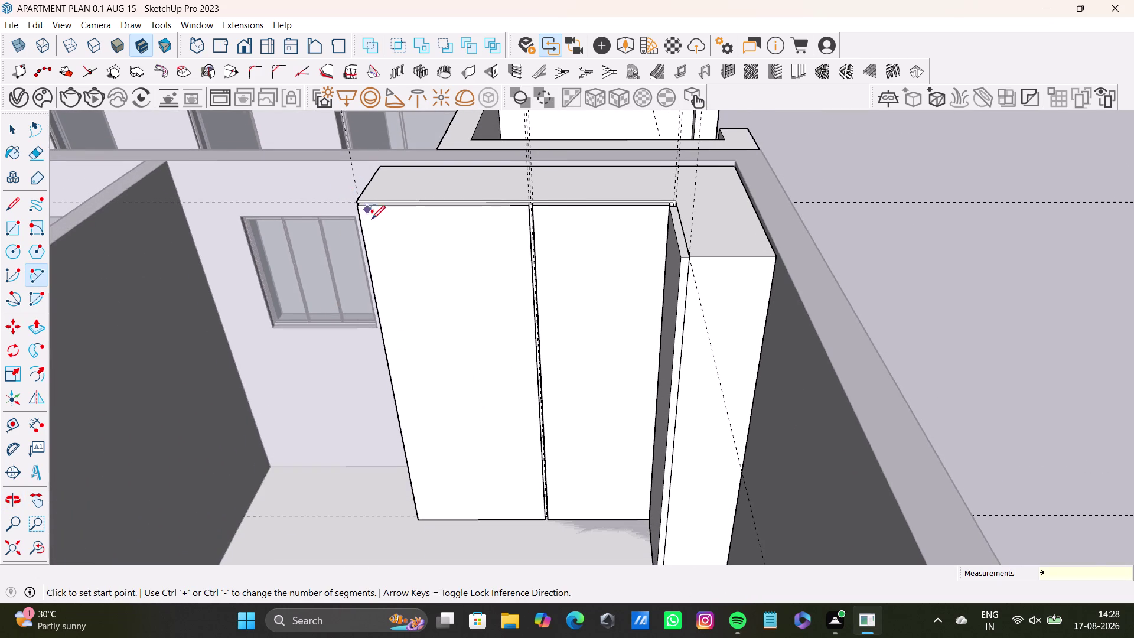
Draw an arc from the shutter corner to the central gap, then undo the oversized result.
scroll(up, 3)
click(342, 190)
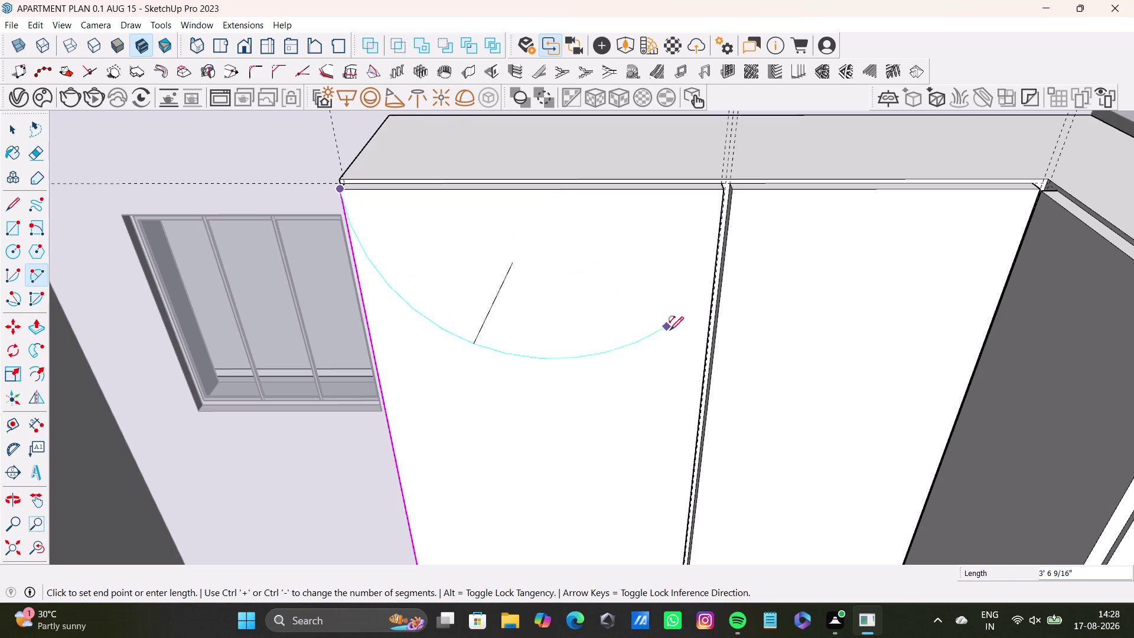
click(701, 369)
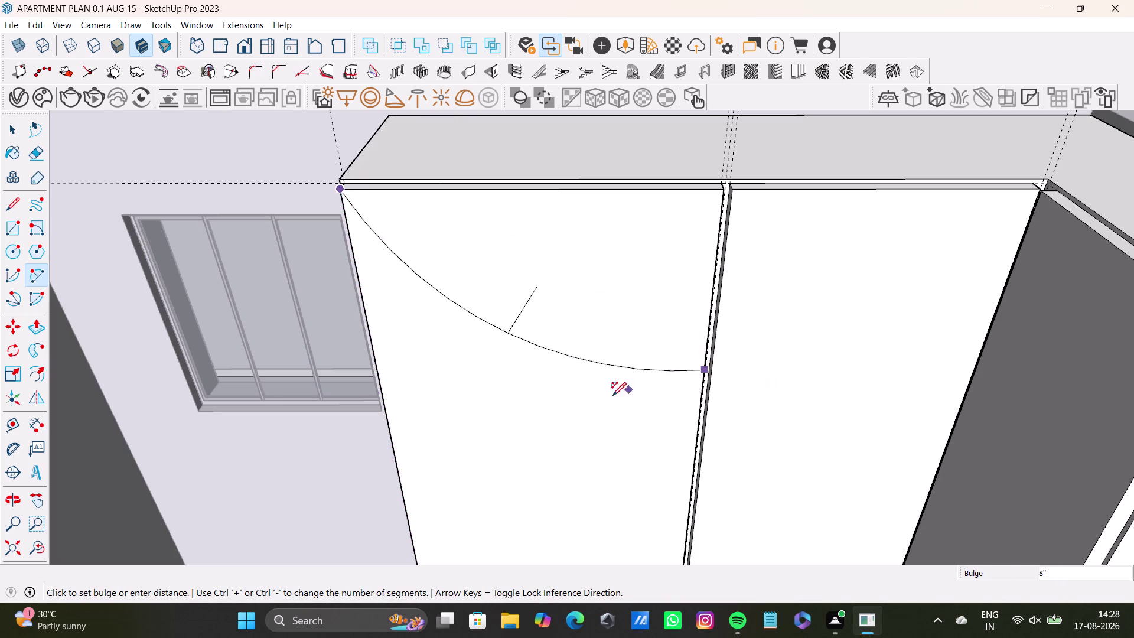
click(598, 426)
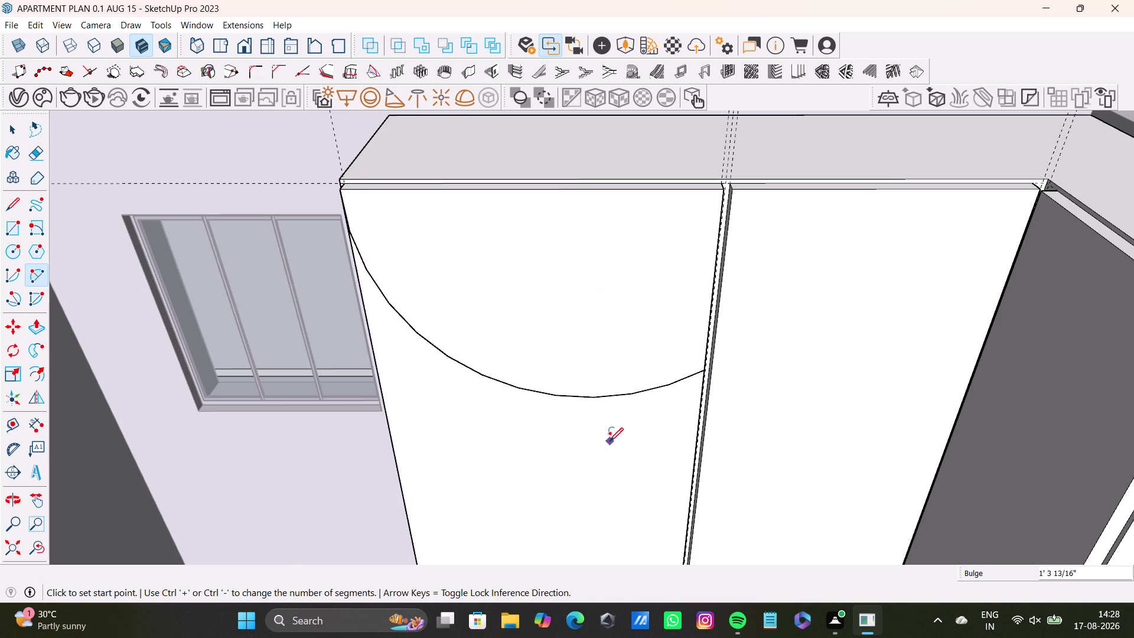
scroll(down, 3)
middle_drag(616, 441, 629, 246)
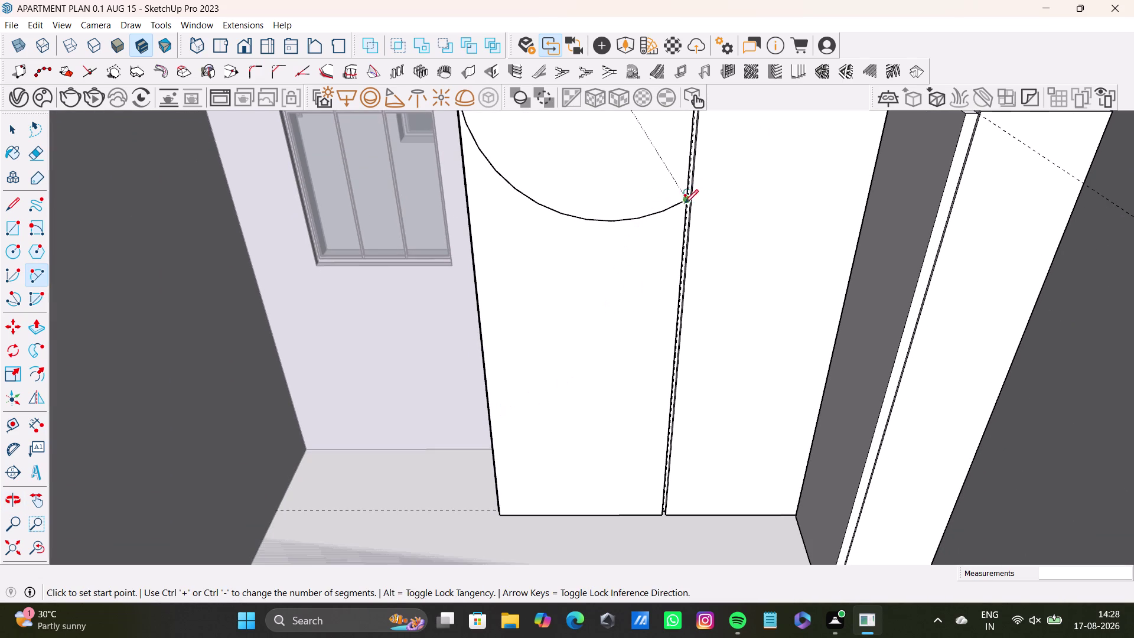
key(space)
key(ctrl+z)
Draw a bulged arc from the left shutter's top corner to the central gap.
middle_drag(555, 362, 574, 454)
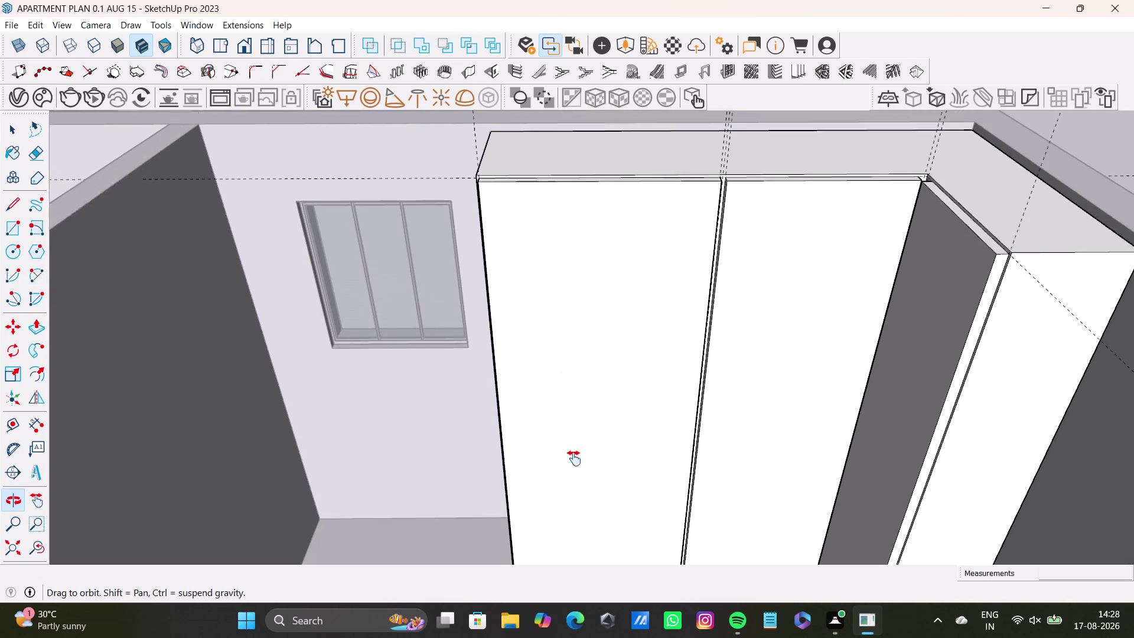
middle_drag(574, 454, 570, 463)
drag(30, 271, 44, 269)
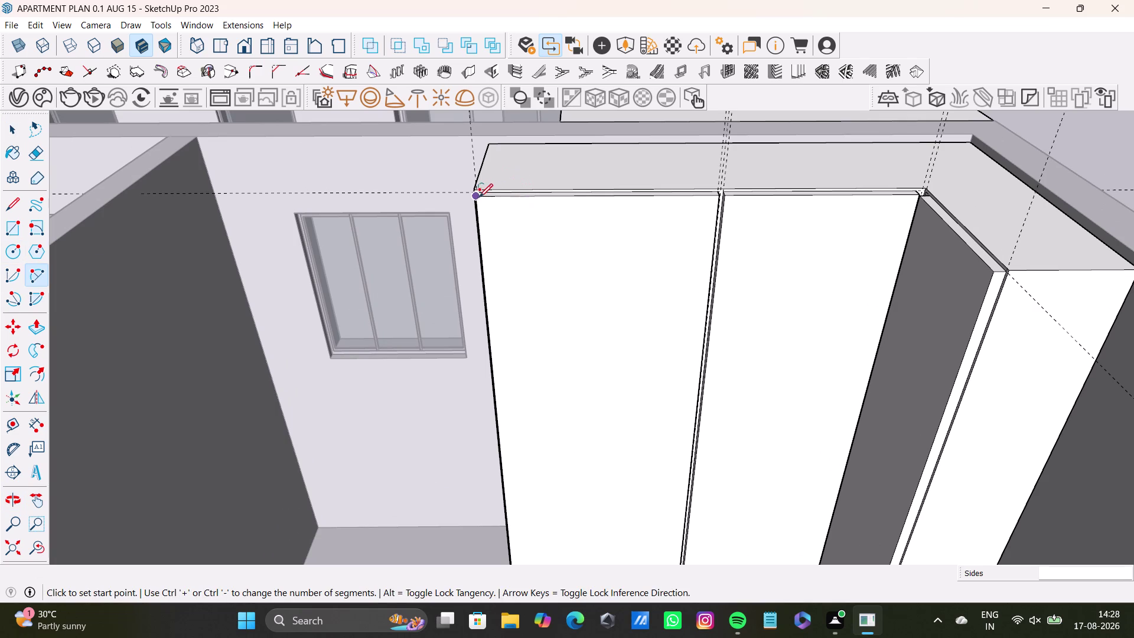
click(474, 197)
click(704, 351)
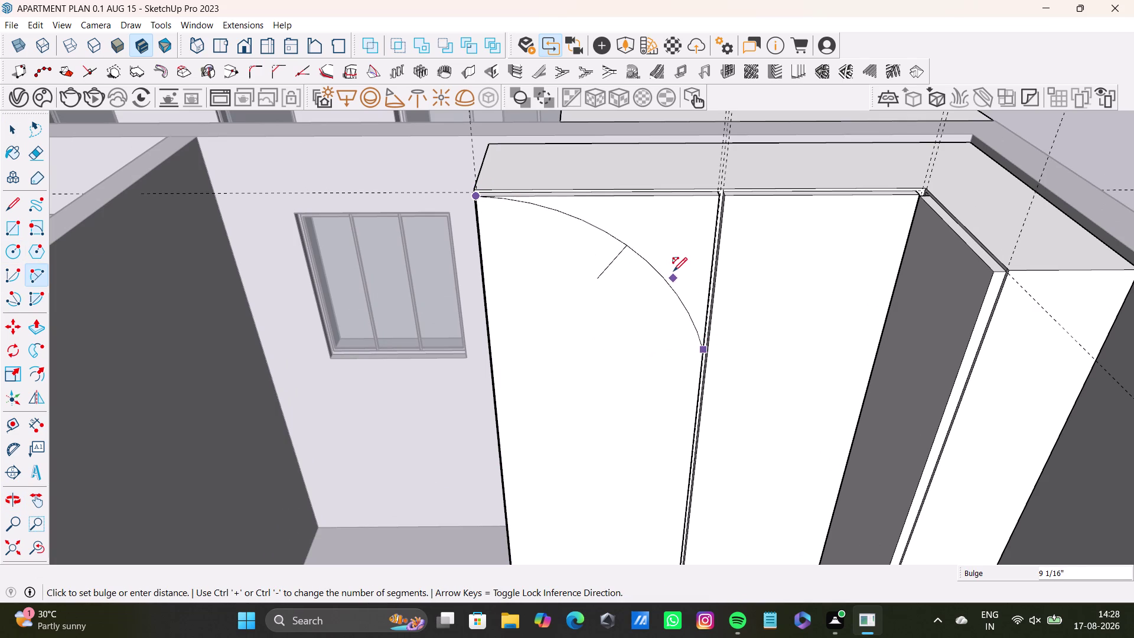
click(674, 271)
scroll(down, 3)
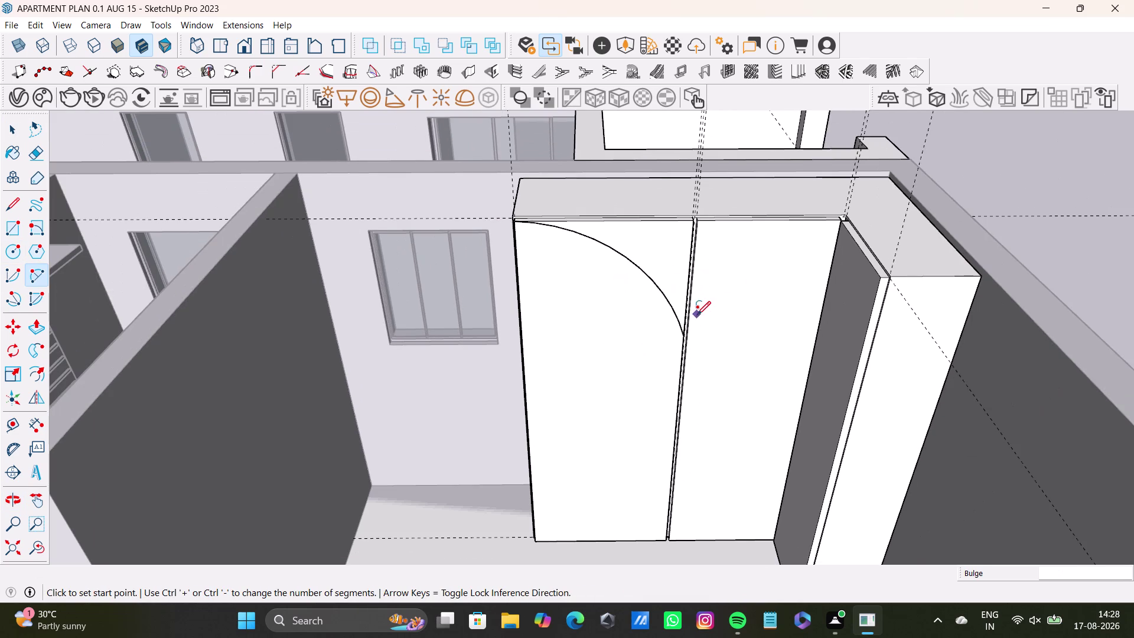
scroll(up, 3)
middle_drag(707, 337, 704, 362)
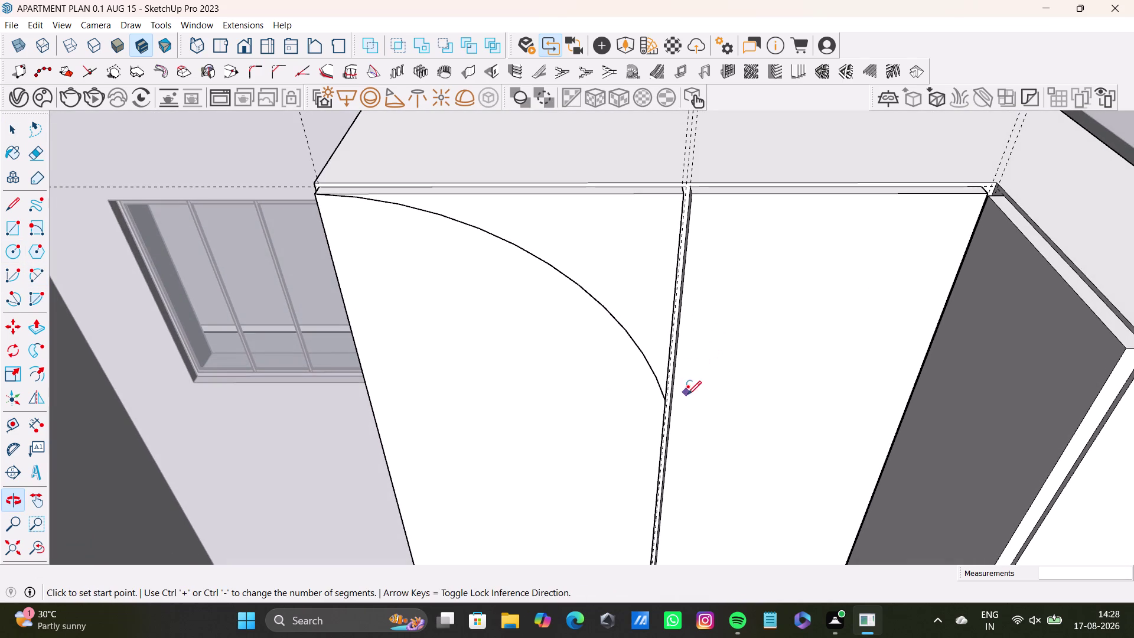
Start an arc from the central gap to the right shutter's corner, then undo it.
click(675, 401)
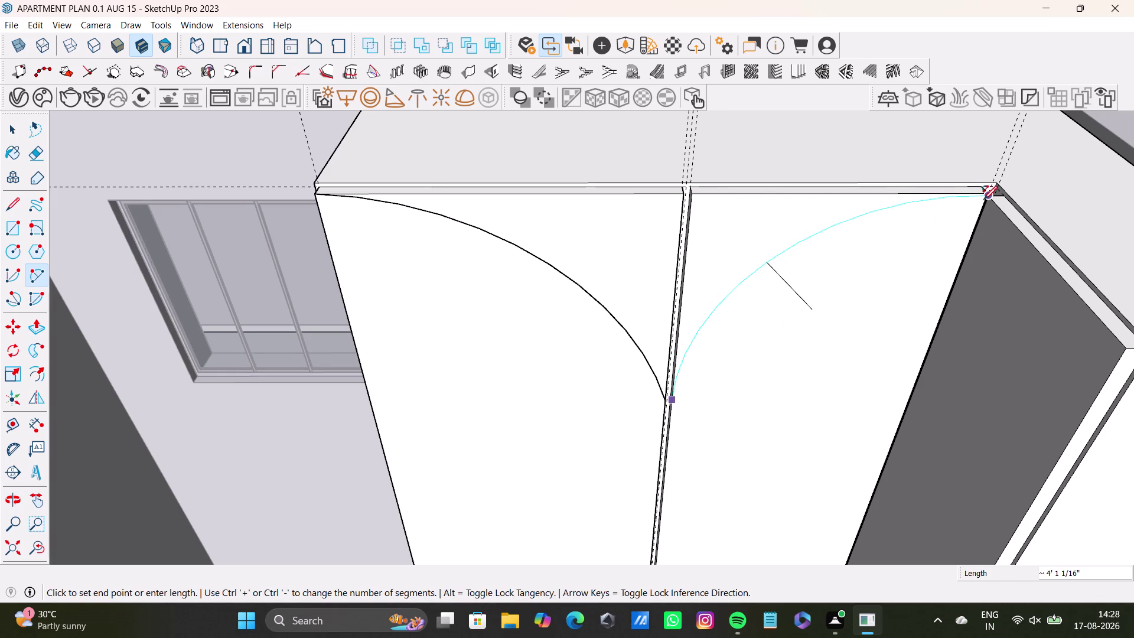
click(984, 198)
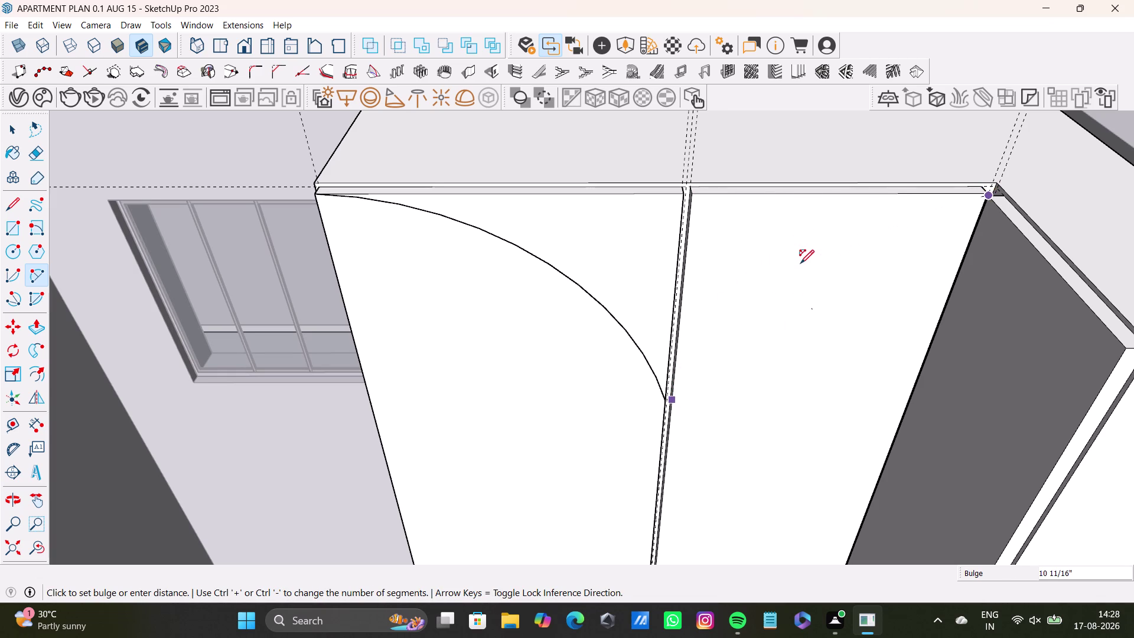
key(ctrl+z)
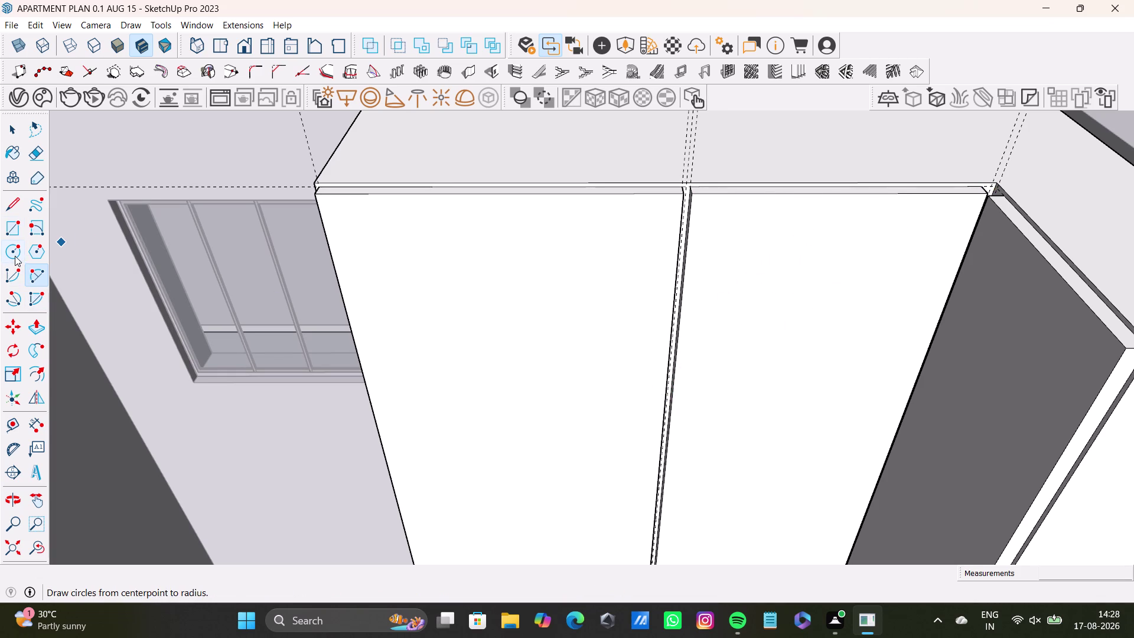
click(35, 269)
scroll(down, 3)
middle_drag(549, 365, 553, 307)
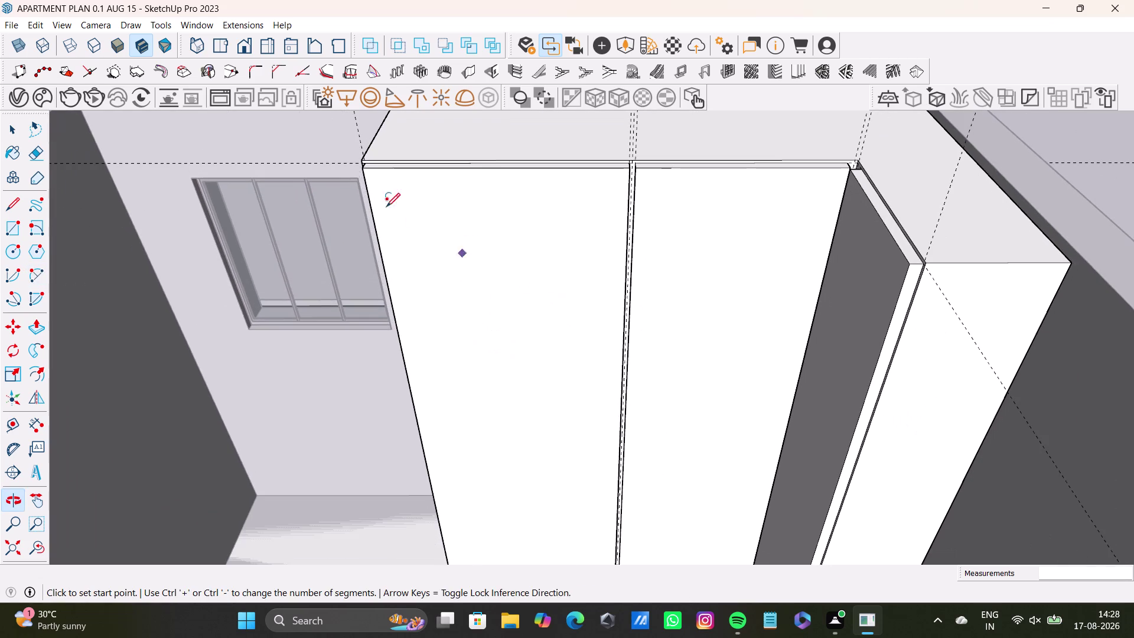
Redraw the left shutter arc from its top corner down to the central gap.
click(365, 169)
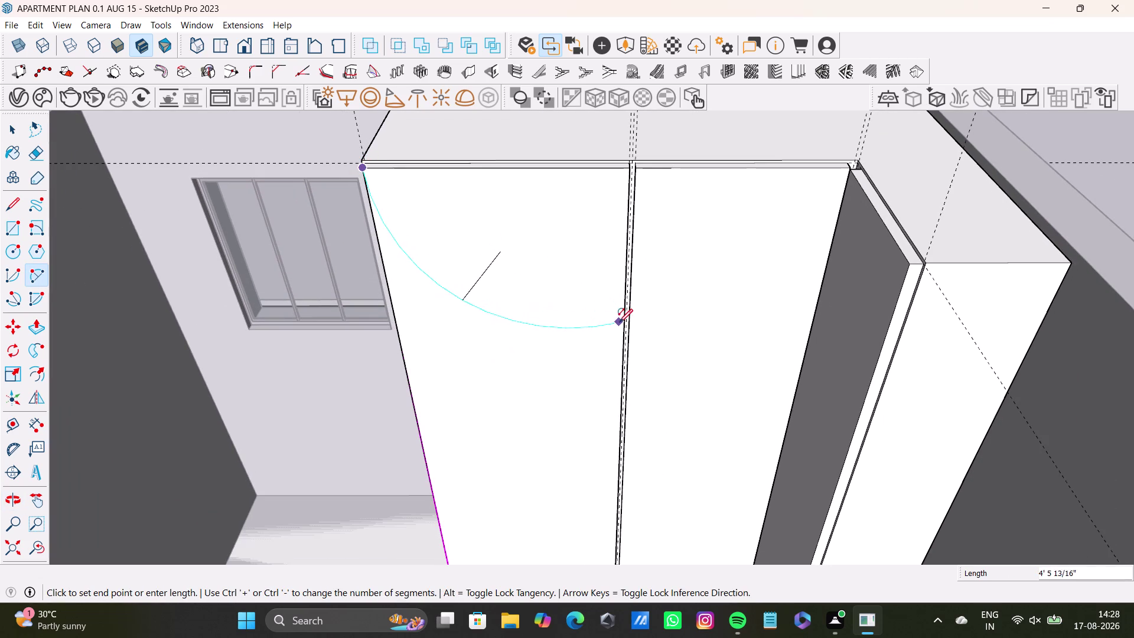
click(621, 323)
click(590, 250)
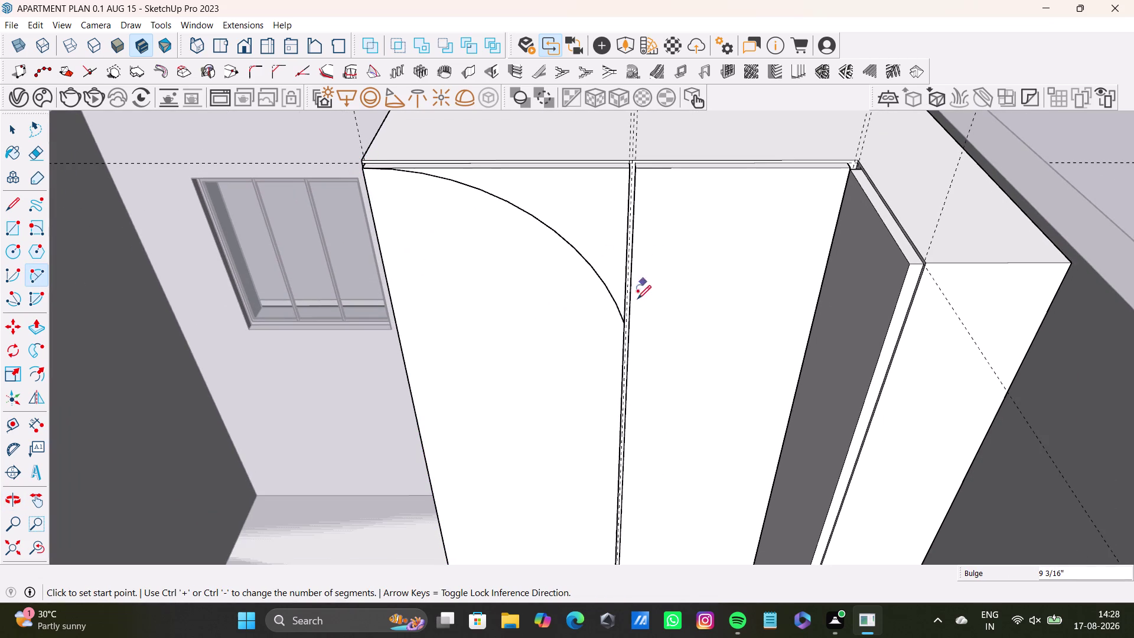
scroll(up, 3)
middle_drag(666, 303, 637, 297)
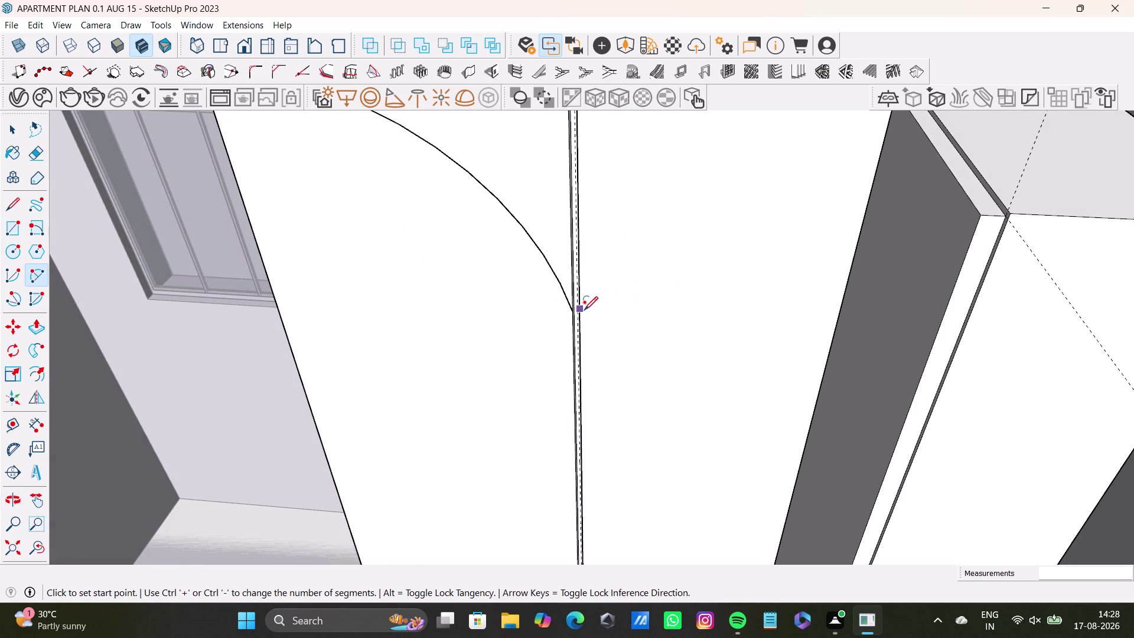
drag(581, 309, 587, 305)
Try an arc on the right shutter, undo and cancel it, then view the whole wardrobe.
middle_drag(744, 218, 645, 349)
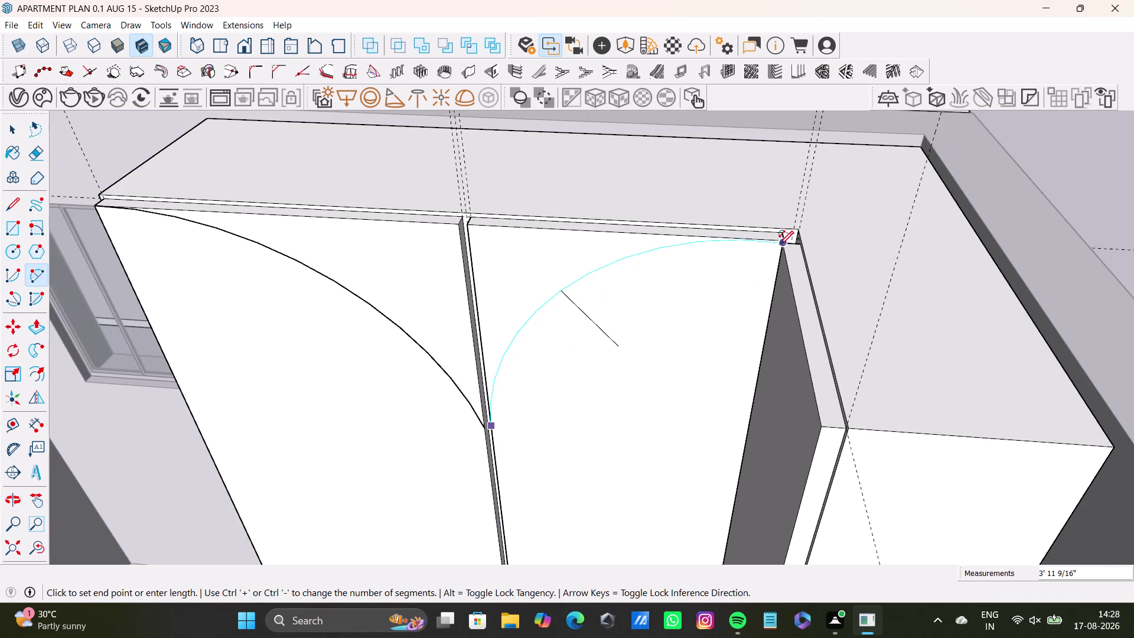
click(780, 244)
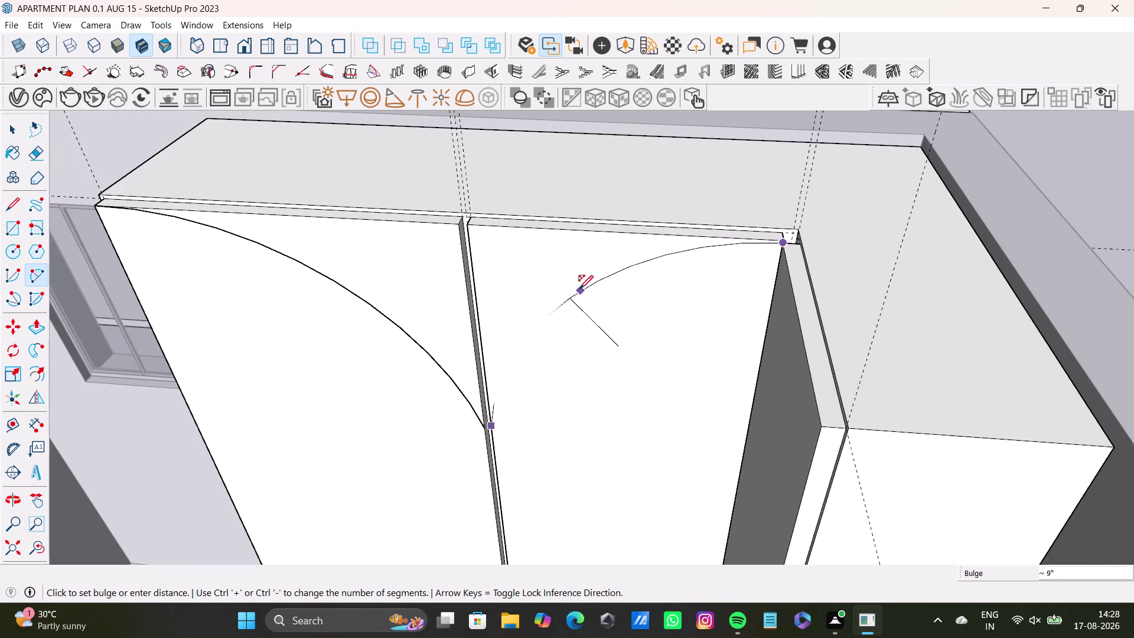
click(579, 288)
middle_drag(595, 372, 802, 207)
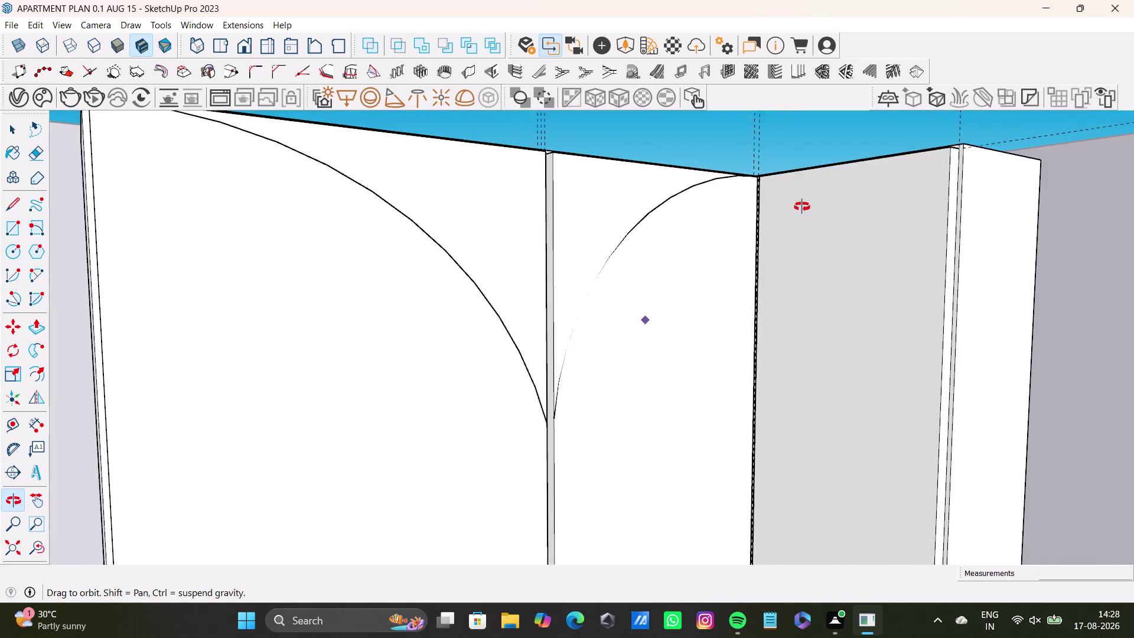
middle_drag(802, 206, 644, 275)
key(ctrl+z)
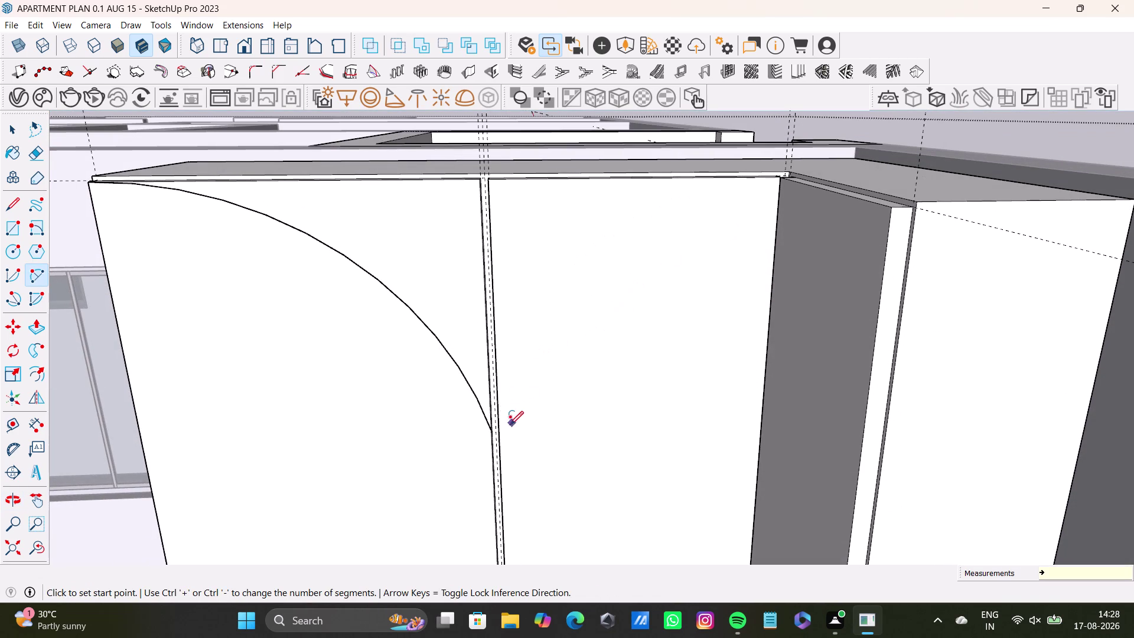
drag(501, 430, 511, 416)
click(776, 182)
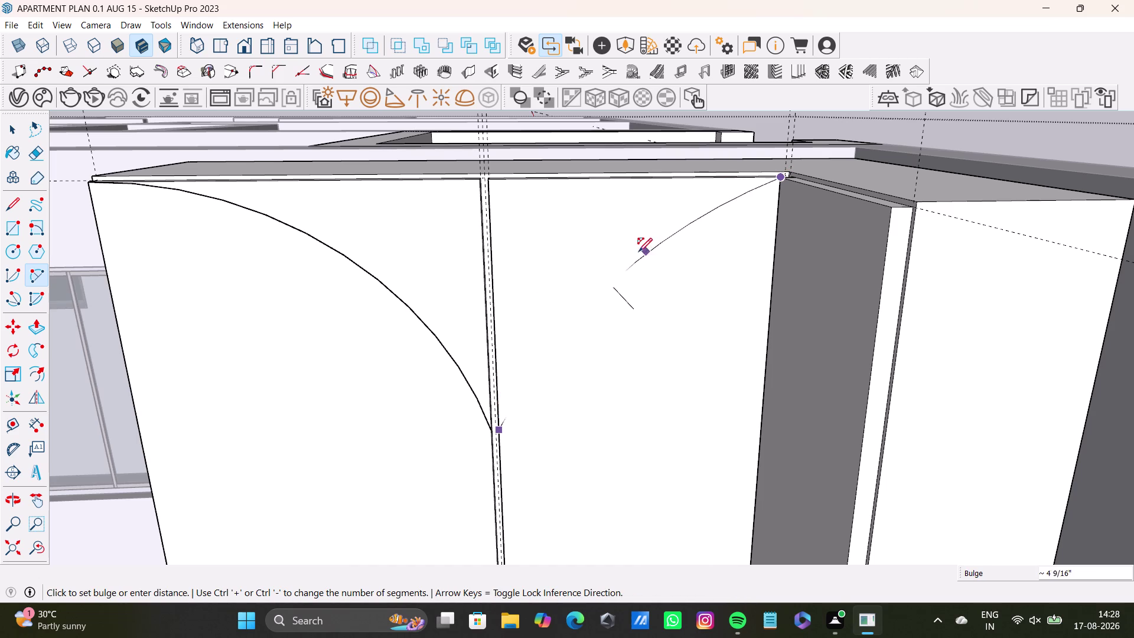
key(space)
middle_drag(644, 326, 670, 340)
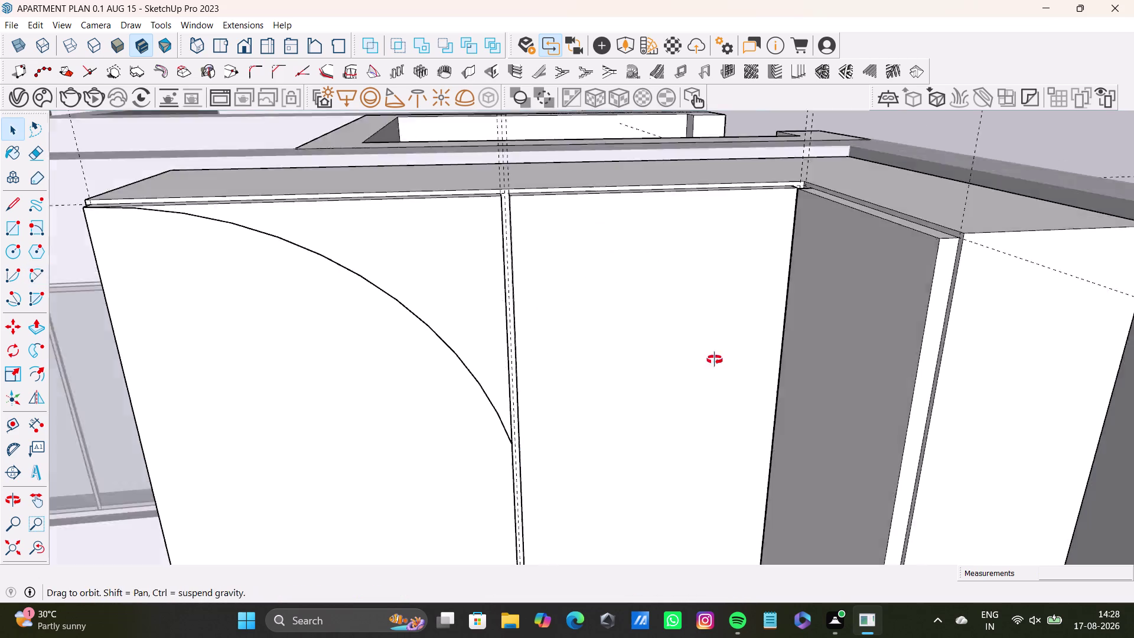
middle_drag(670, 340, 789, 377)
scroll(down, 3)
middle_drag(782, 378, 735, 290)
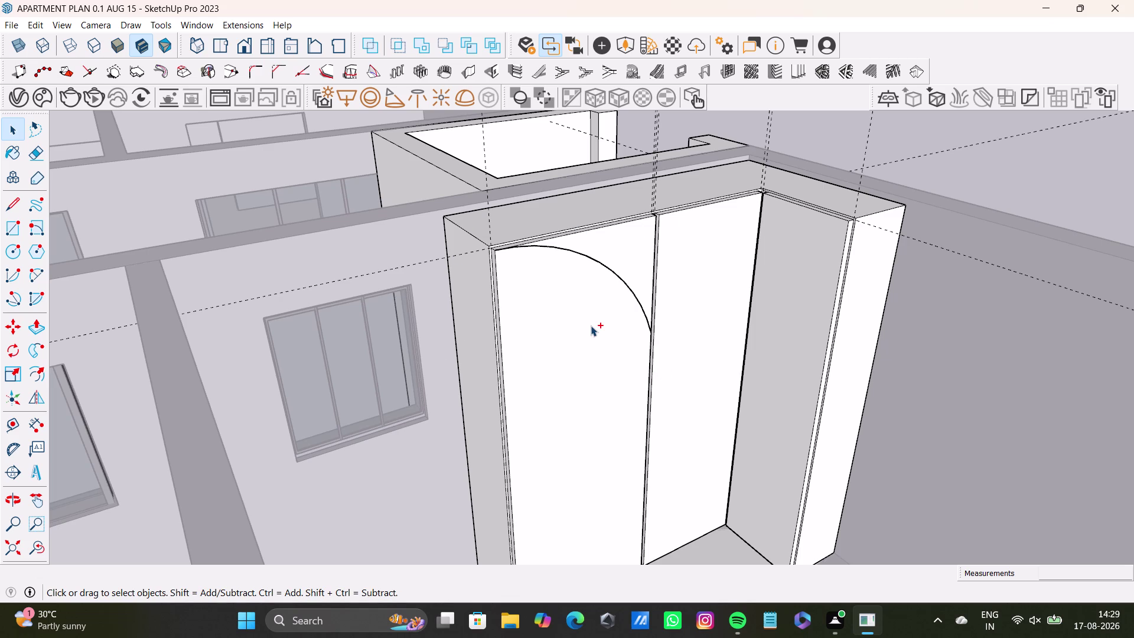
Undo the left shutter arc and draw a tall, thin handle rectangle on the left shutter.
key(ctrl+z)
key(ctrl+z)
middle_drag(606, 396, 579, 454)
middle_drag(585, 439, 554, 308)
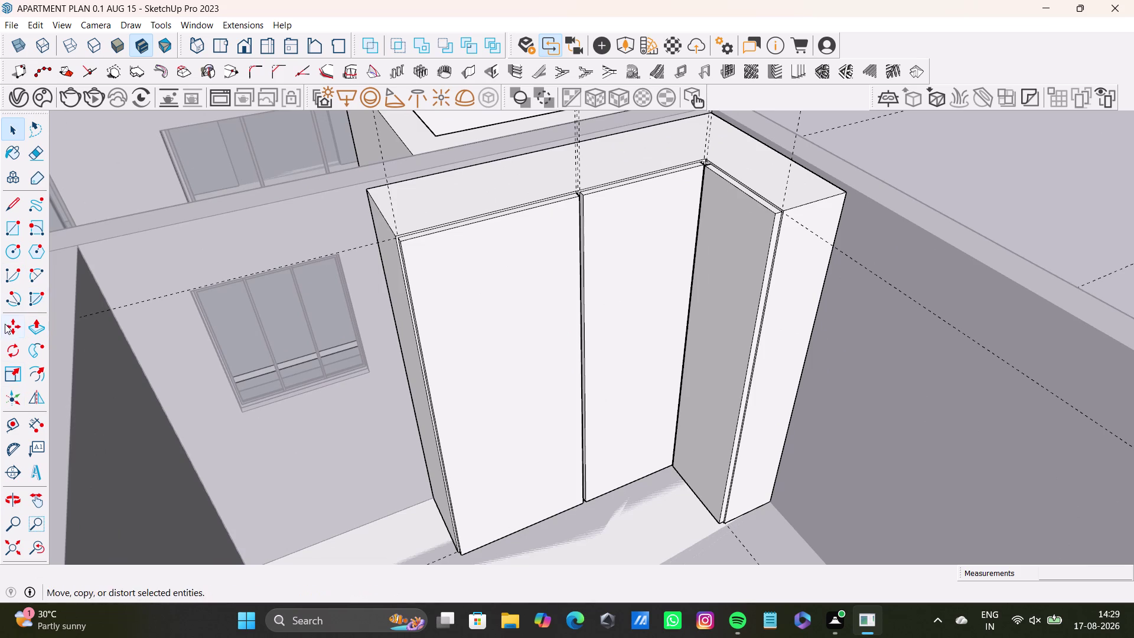
drag(3, 225, 15, 225)
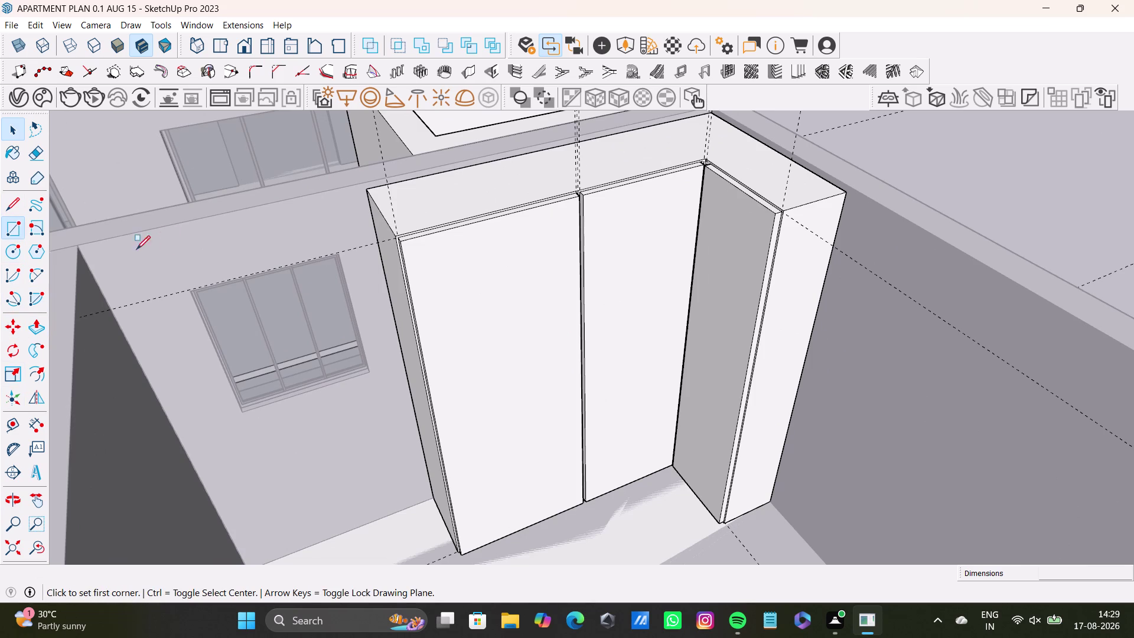
drag(427, 259, 471, 267)
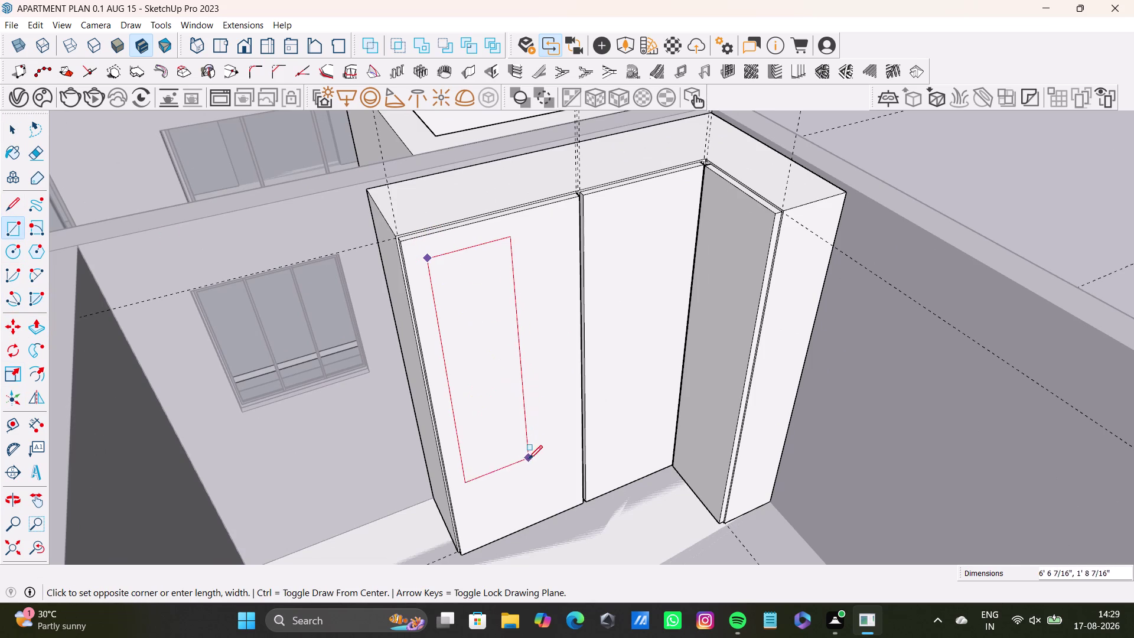
click(483, 535)
key(space)
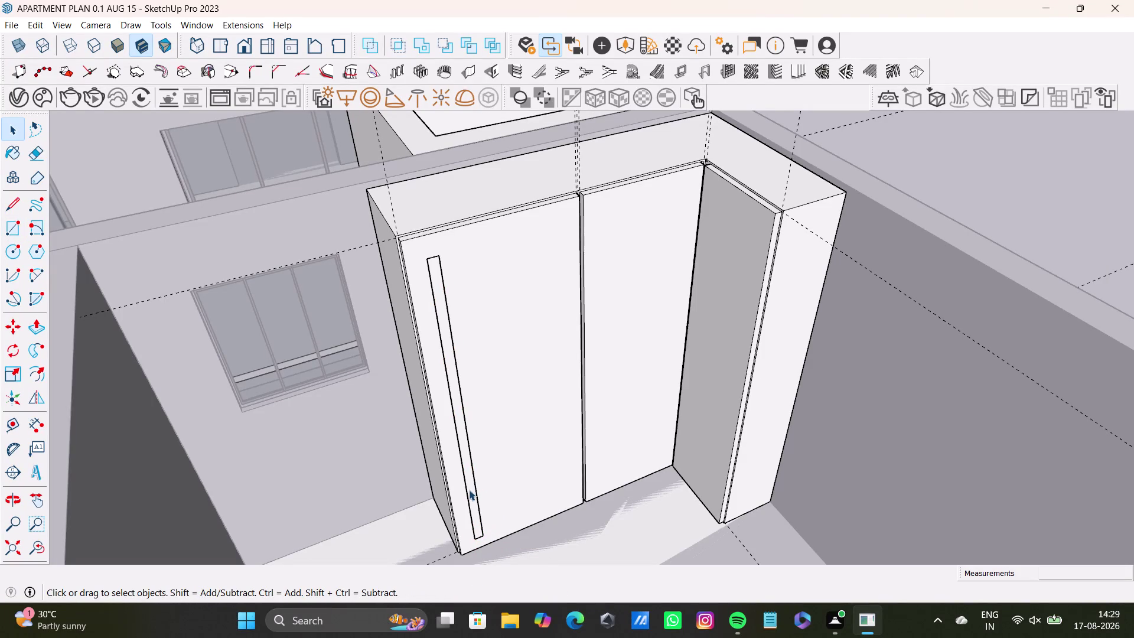
Copy the handle outline to the left shutter's inner edge and onto the right shutter.
click(469, 490)
key(m)
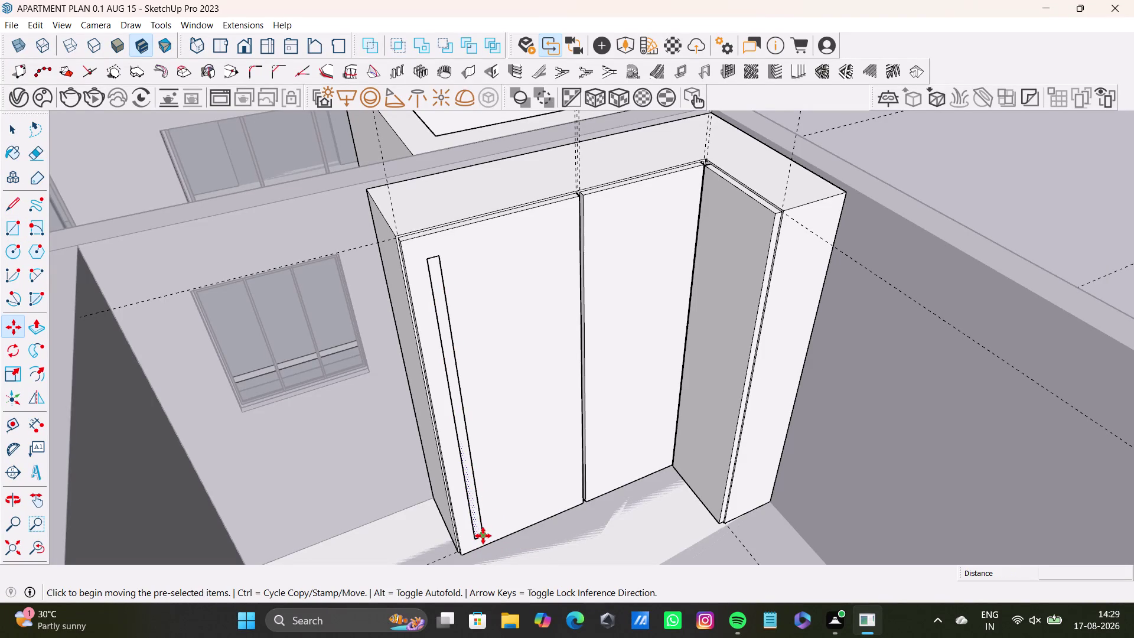
click(483, 536)
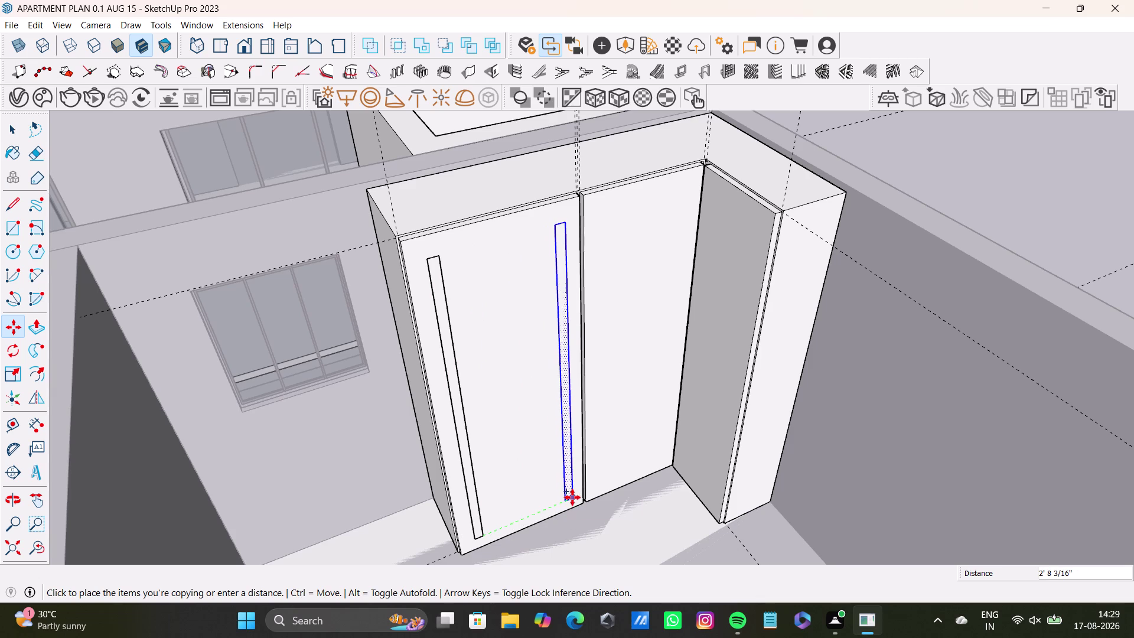
click(572, 497)
drag(574, 495, 583, 495)
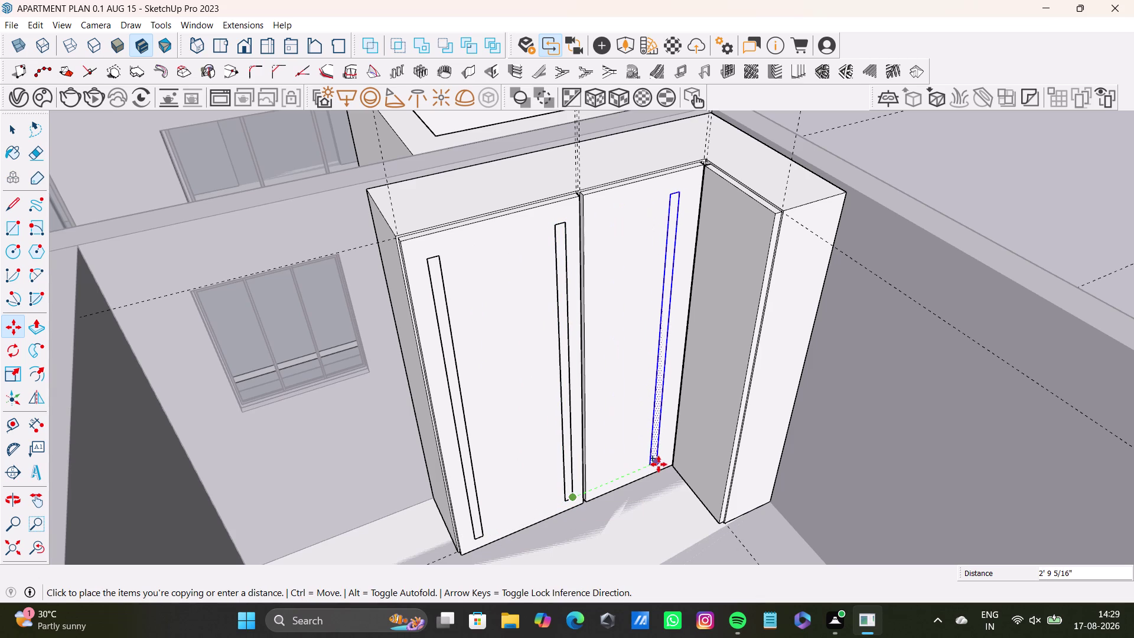
click(659, 464)
middle_drag(662, 468, 678, 468)
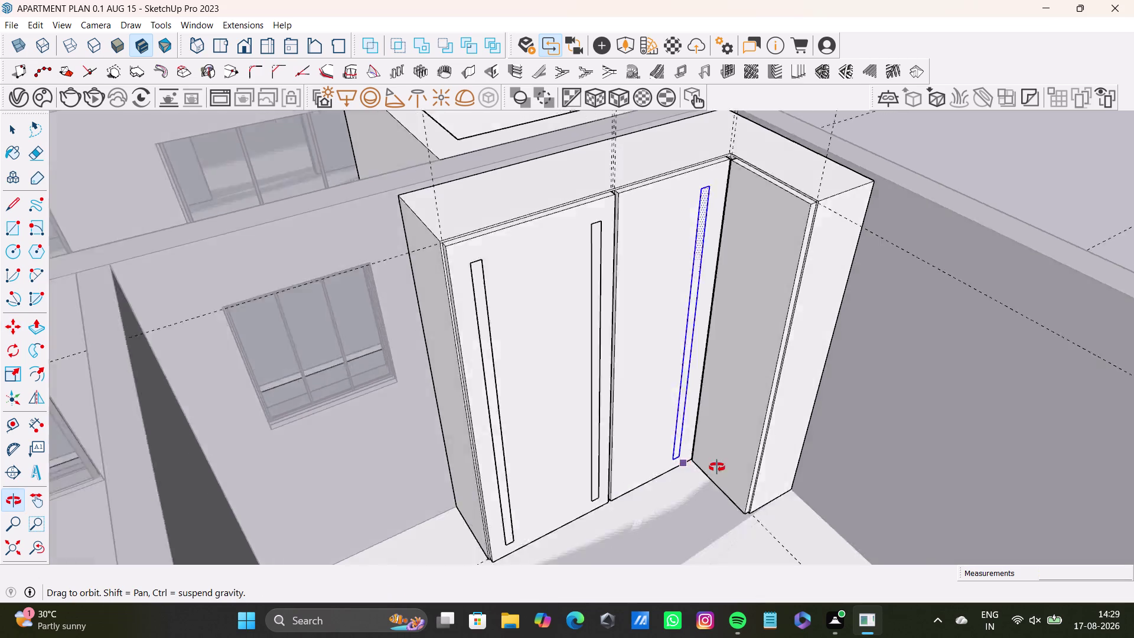
middle_drag(677, 467, 629, 452)
key(space)
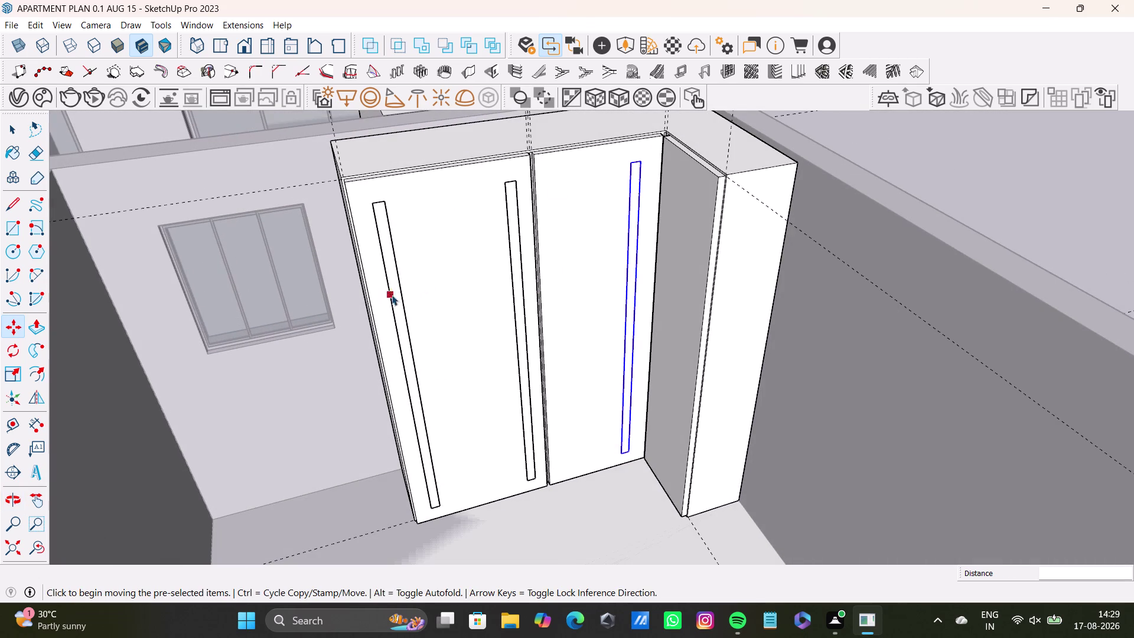
Place the last handle outline copy and try pulling the first handle, then undo the attempt.
click(399, 297)
key(p)
click(394, 299)
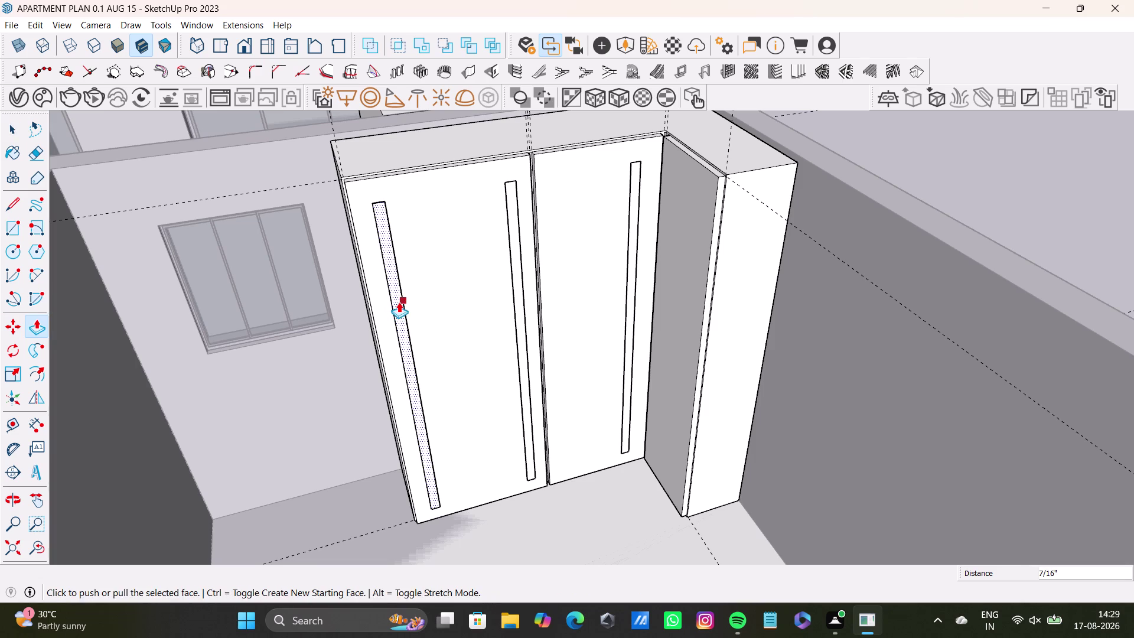
drag(399, 301, 398, 295)
key(space)
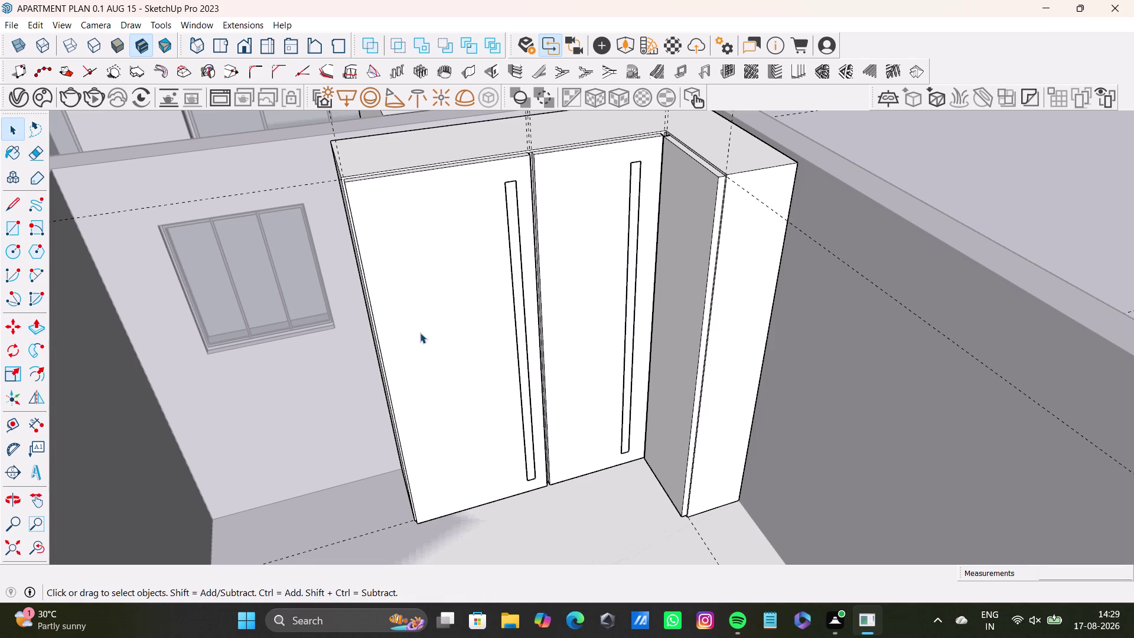
key(ctrl+z)
click(403, 340)
text(o)
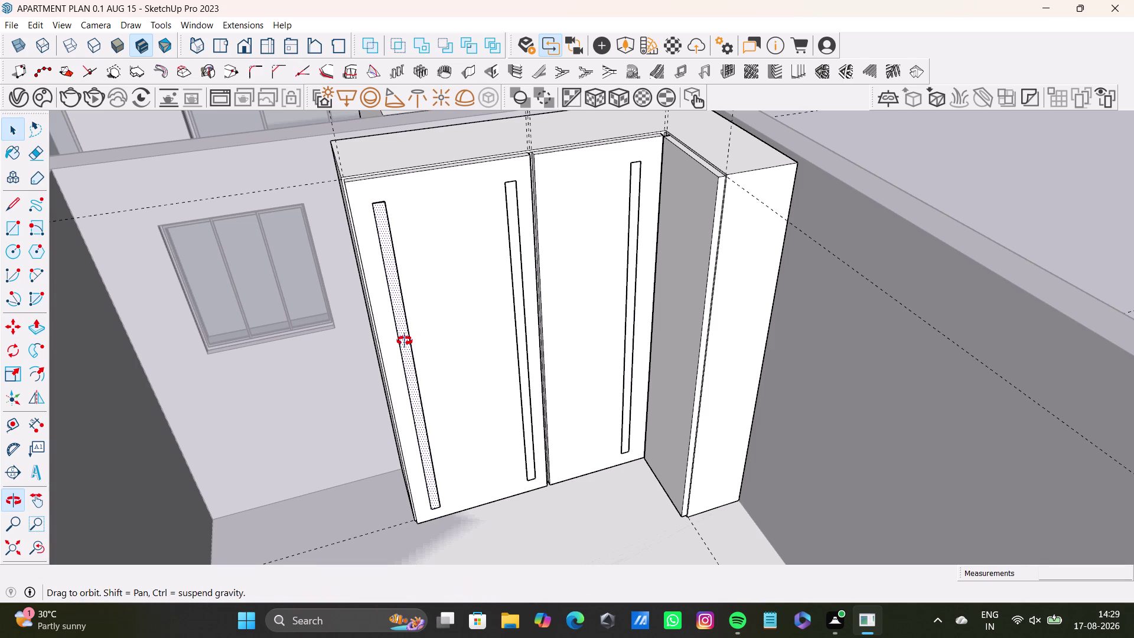
text(p)
Pull the first shutter's handle rectangle outward into a raised bar.
click(404, 341)
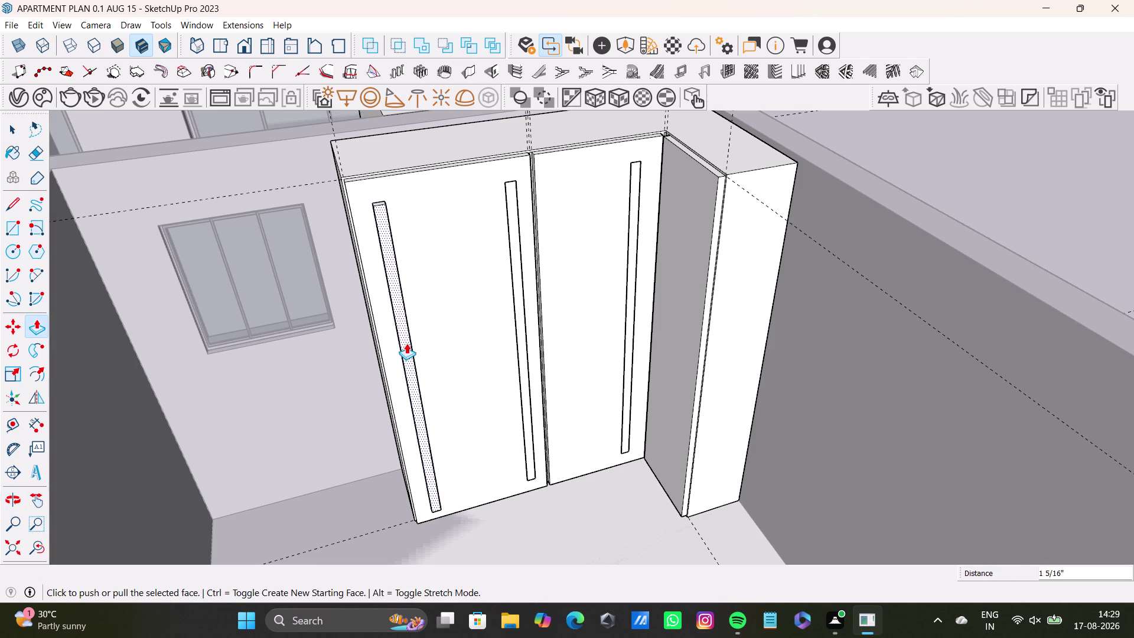
scroll(up, 3)
middle_drag(407, 343, 403, 373)
drag(387, 319, 378, 304)
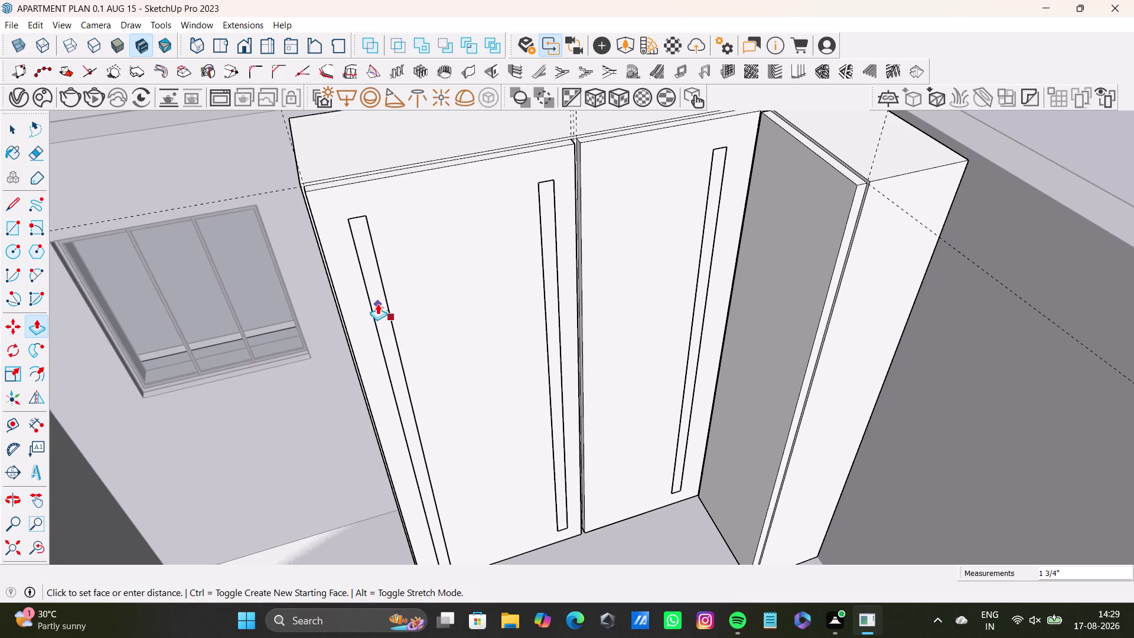
drag(378, 303, 376, 300)
key(ctrl+z)
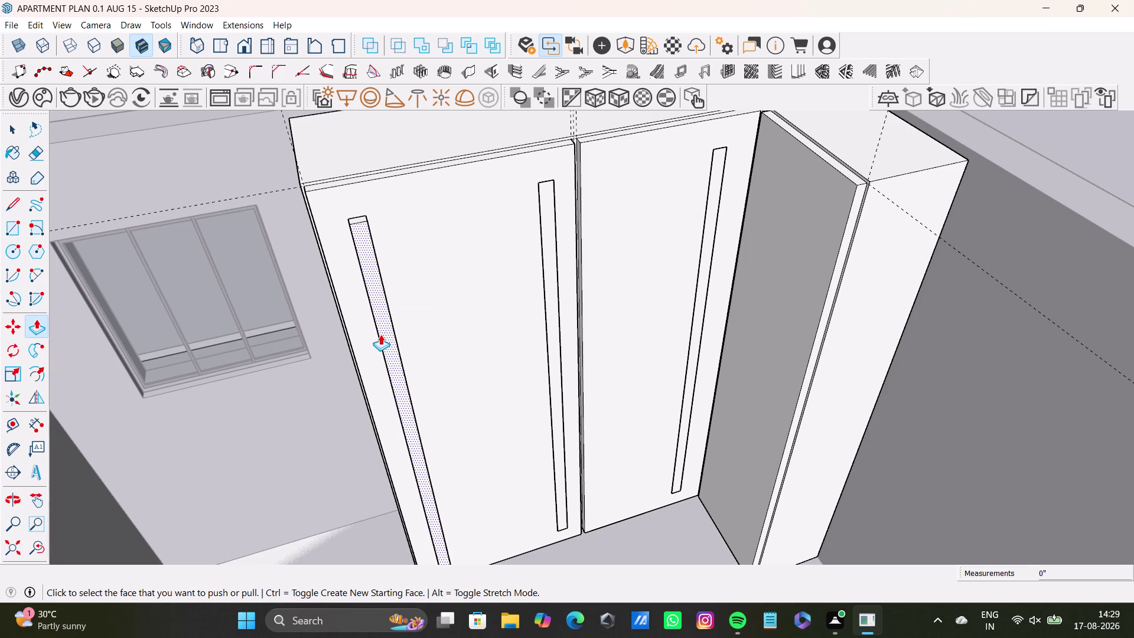
scroll(up, 3)
middle_drag(383, 325, 435, 357)
drag(368, 266, 360, 251)
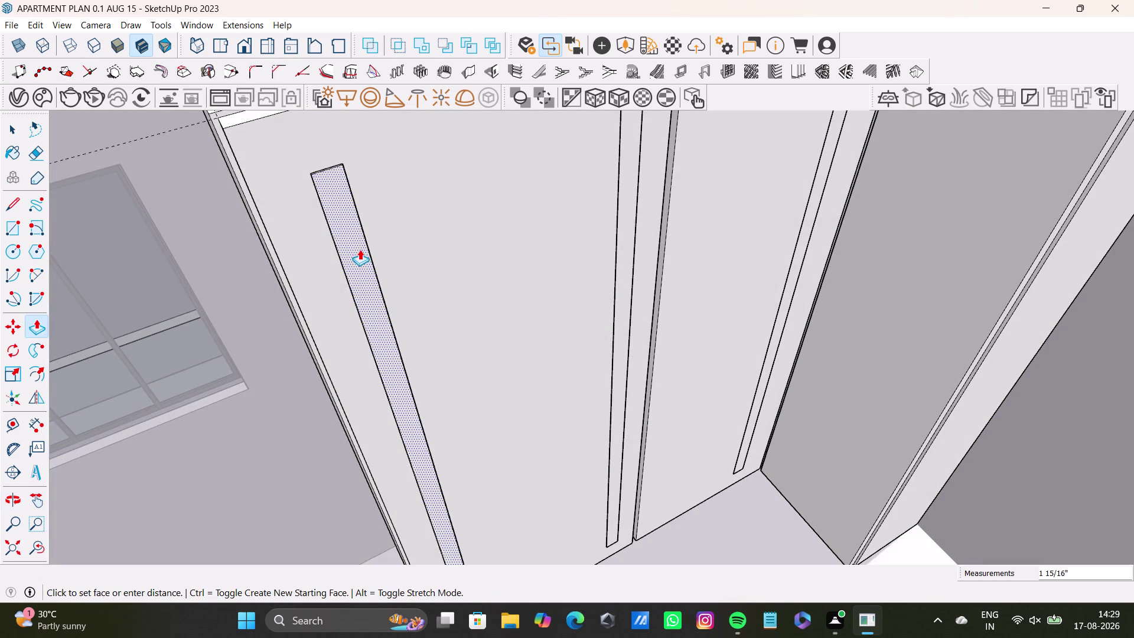
drag(361, 250, 371, 281)
key(space)
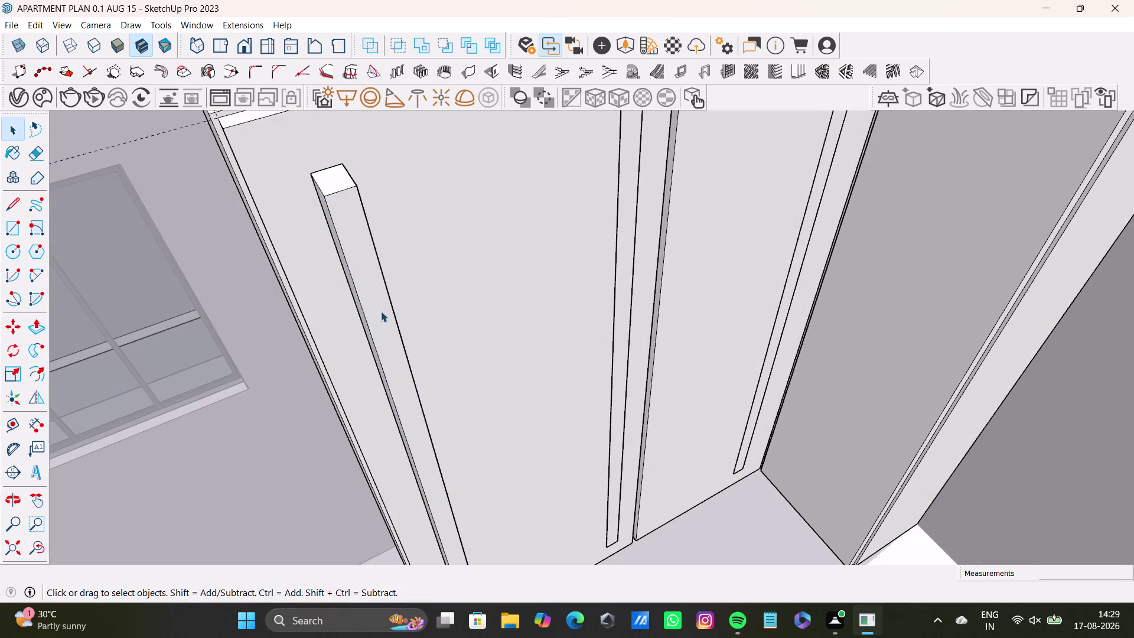
Select the second shutter's handle outline and pull it out into a bar.
scroll(down, 3)
middle_drag(460, 320, 364, 335)
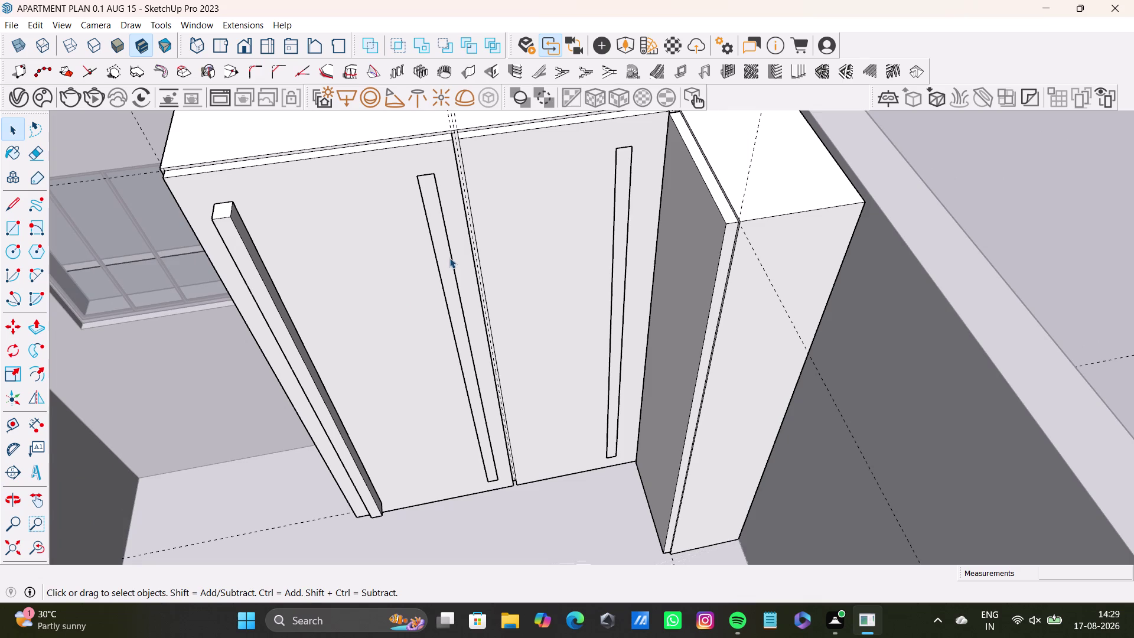
key(space)
click(446, 267)
click(448, 268)
double_click(448, 274)
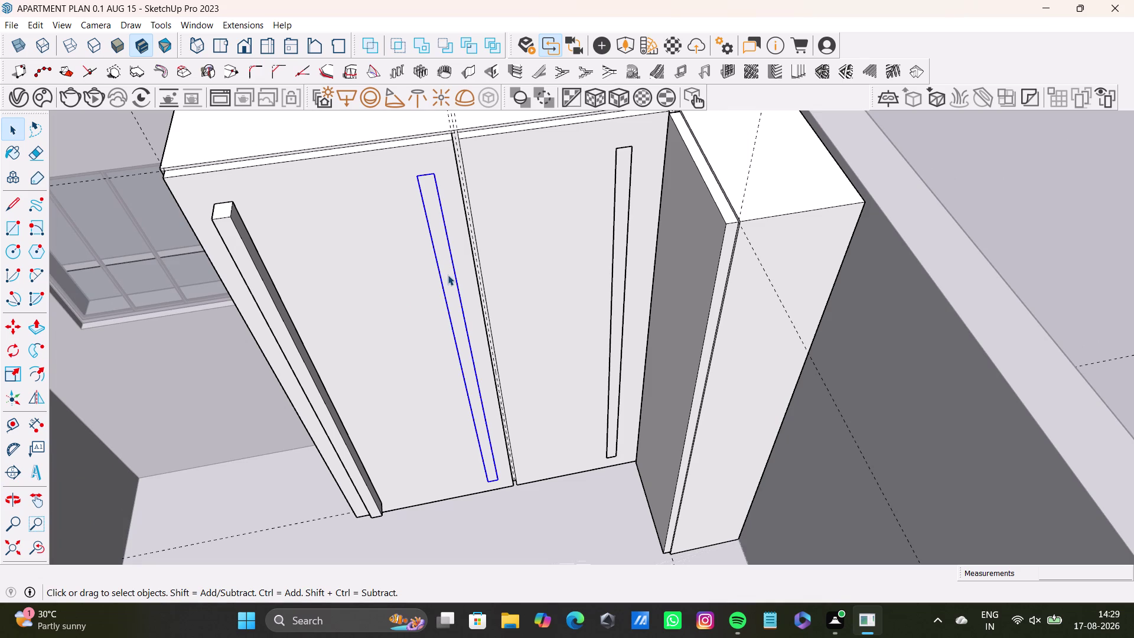
key(p)
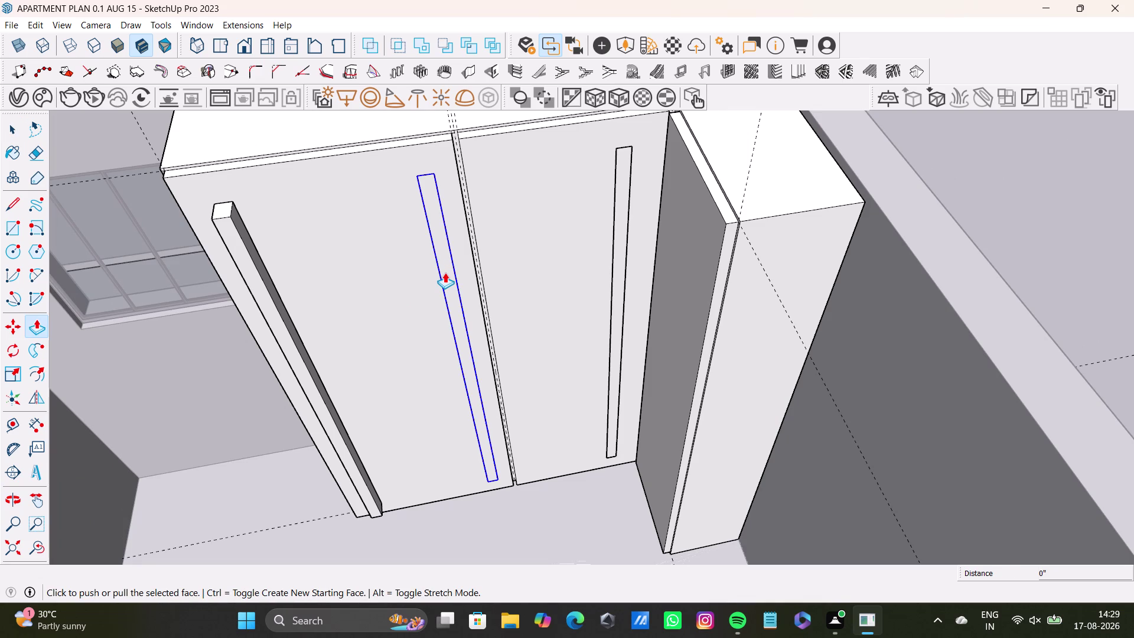
drag(445, 272, 270, 296)
scroll(down, 3)
middle_drag(440, 343, 511, 336)
key(space)
click(648, 281)
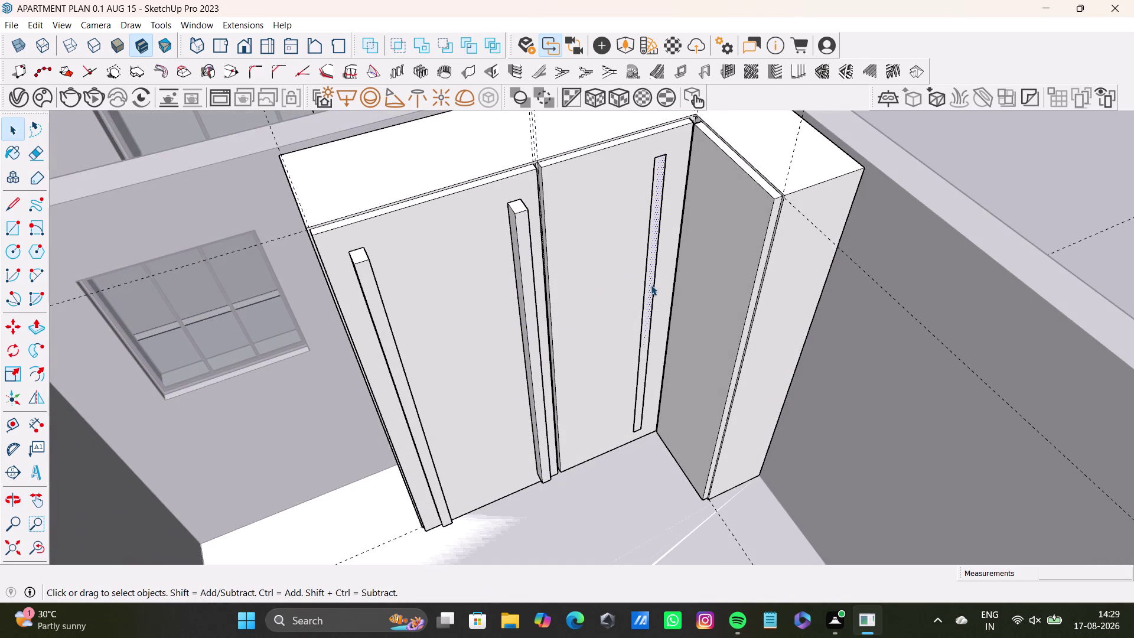
Raise the third shutter's handle into a bar, then orbit toward the corner side shutter.
key(p)
drag(651, 285, 533, 318)
key(space)
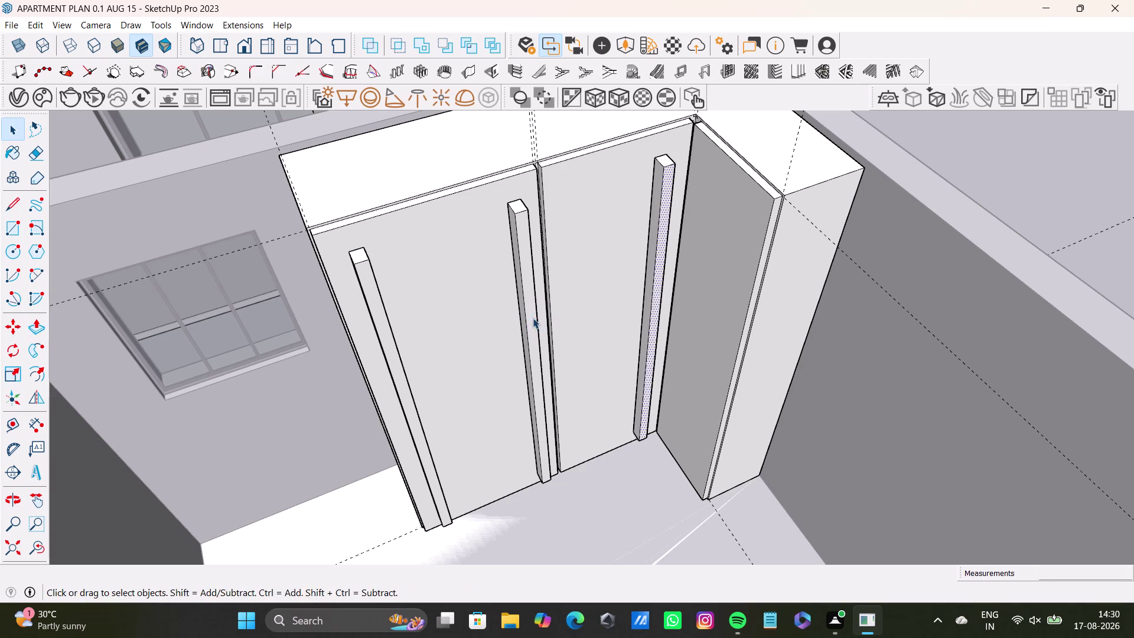
middle_drag(553, 324, 747, 386)
middle_drag(761, 360, 537, 301)
scroll(up, 3)
scroll(up, 3)
middle_drag(593, 253, 478, 292)
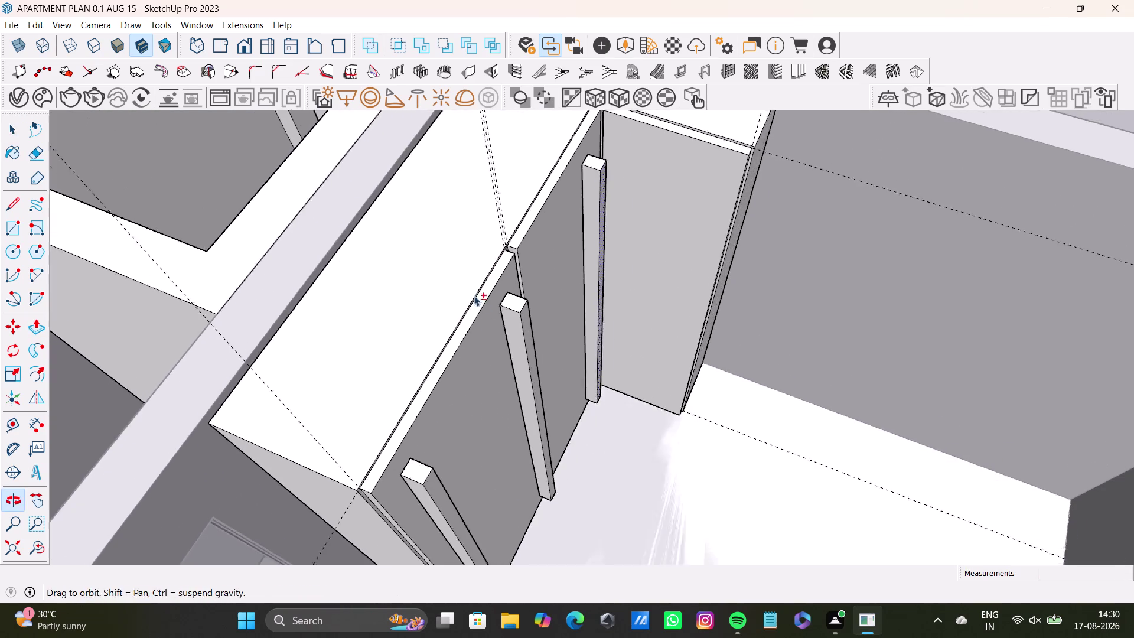
middle_drag(478, 292, 475, 293)
Face the corner side shutter and draw a thin handle rectangle on it.
middle_drag(536, 311, 441, 352)
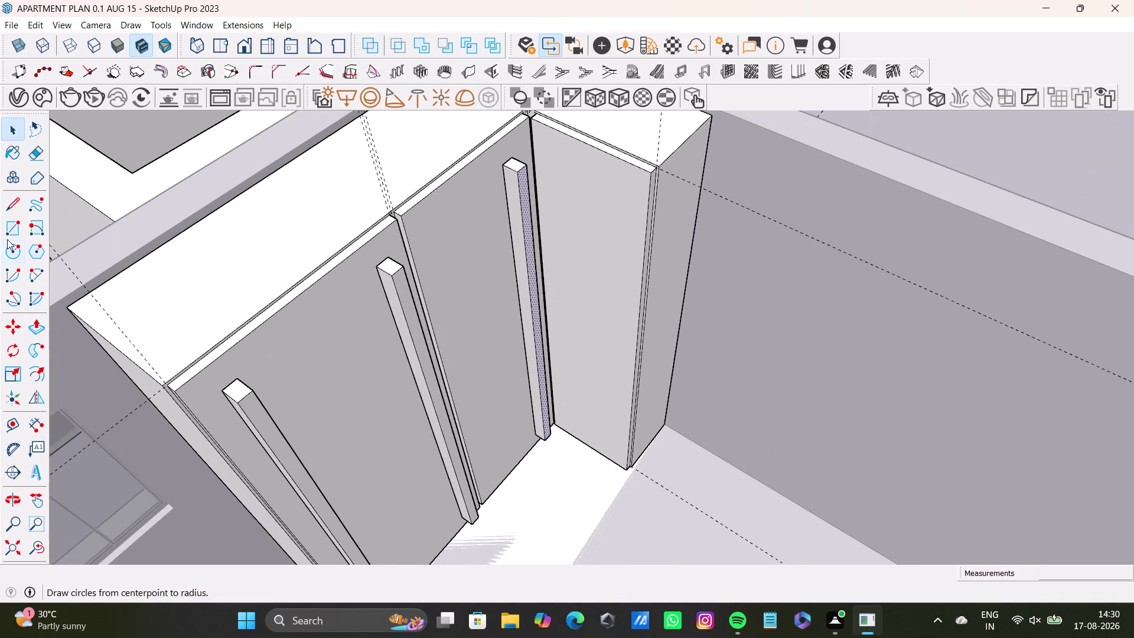
click(12, 223)
middle_drag(426, 329, 501, 322)
middle_drag(481, 288, 371, 364)
middle_drag(586, 366, 609, 322)
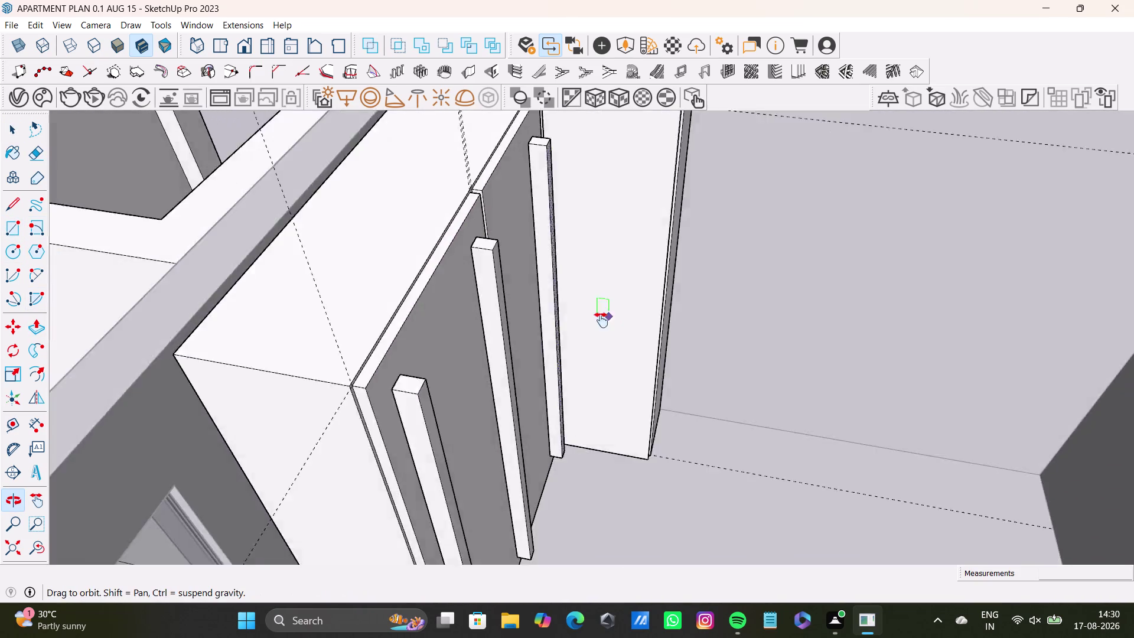
middle_drag(609, 322, 544, 354)
middle_drag(557, 358, 602, 346)
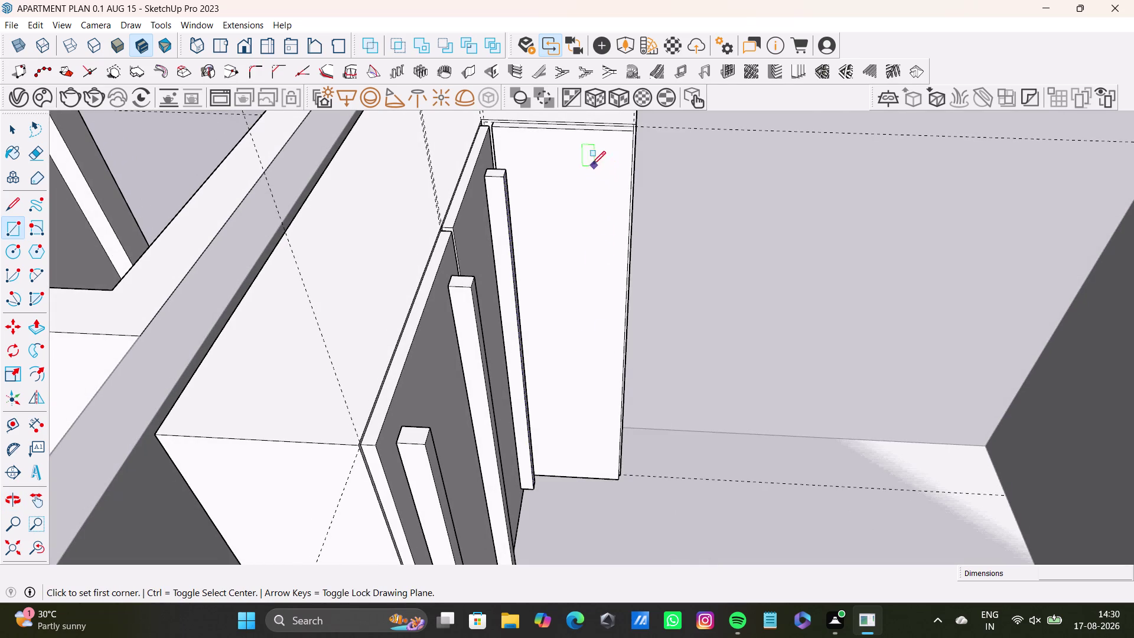
drag(605, 172, 613, 175)
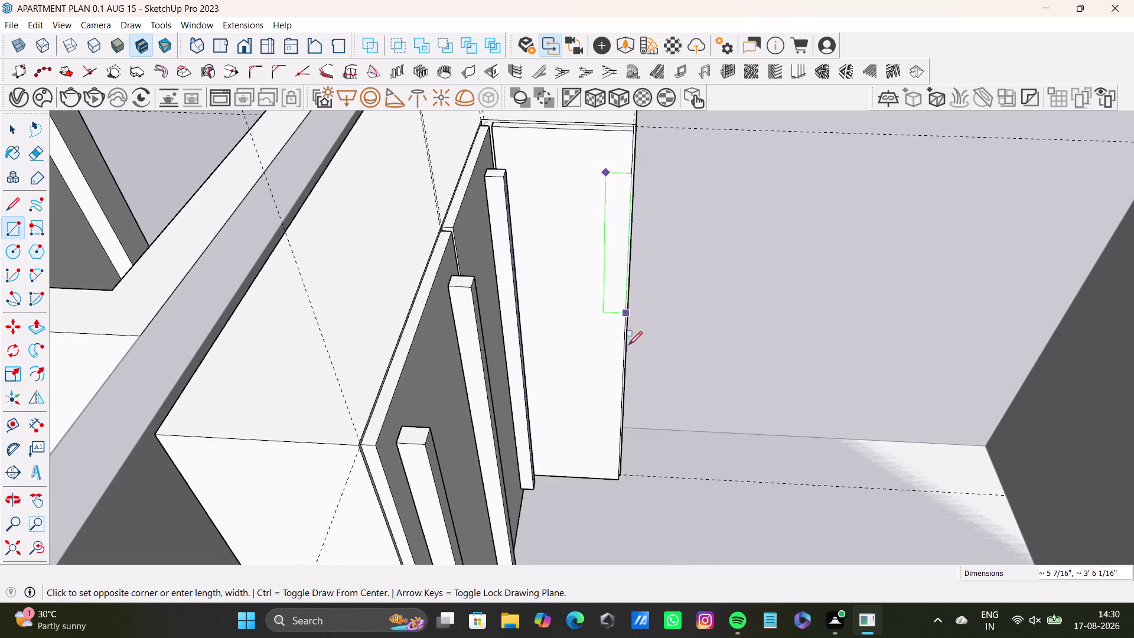
click(612, 466)
key(space)
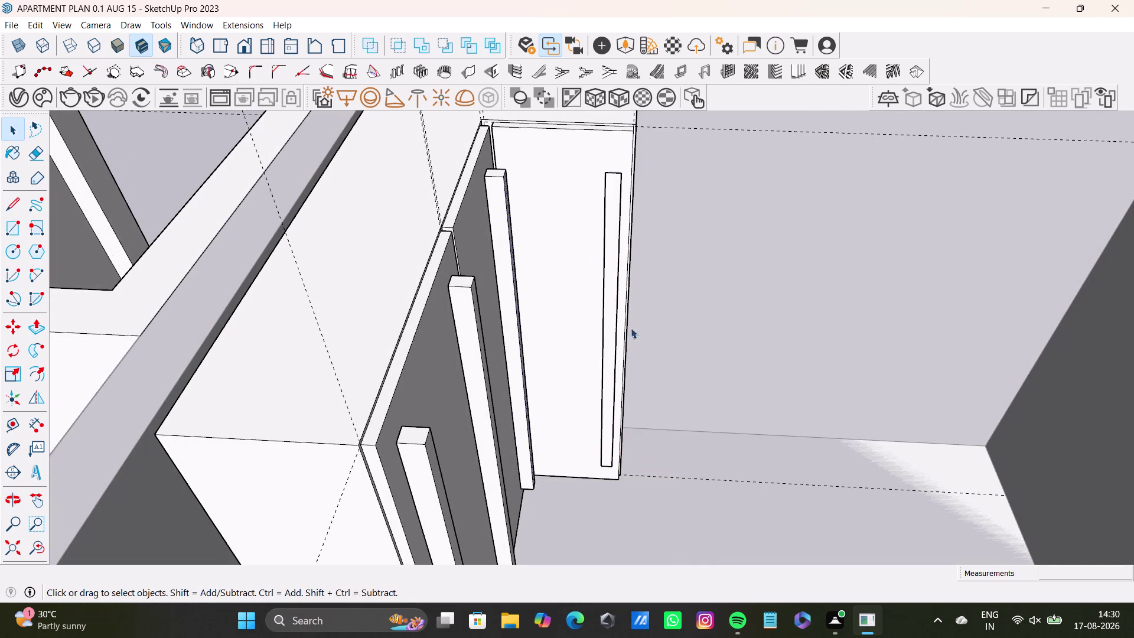
Move the new outline's top edge to line up with the other handles.
middle_drag(621, 330, 532, 369)
scroll(up, 3)
key(space)
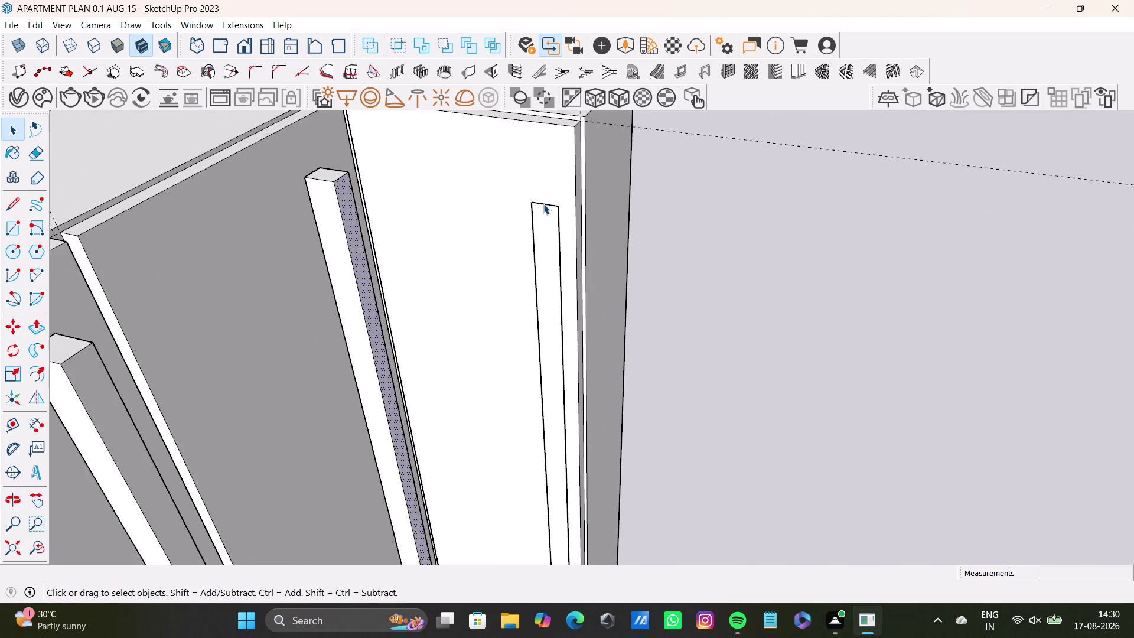
click(543, 204)
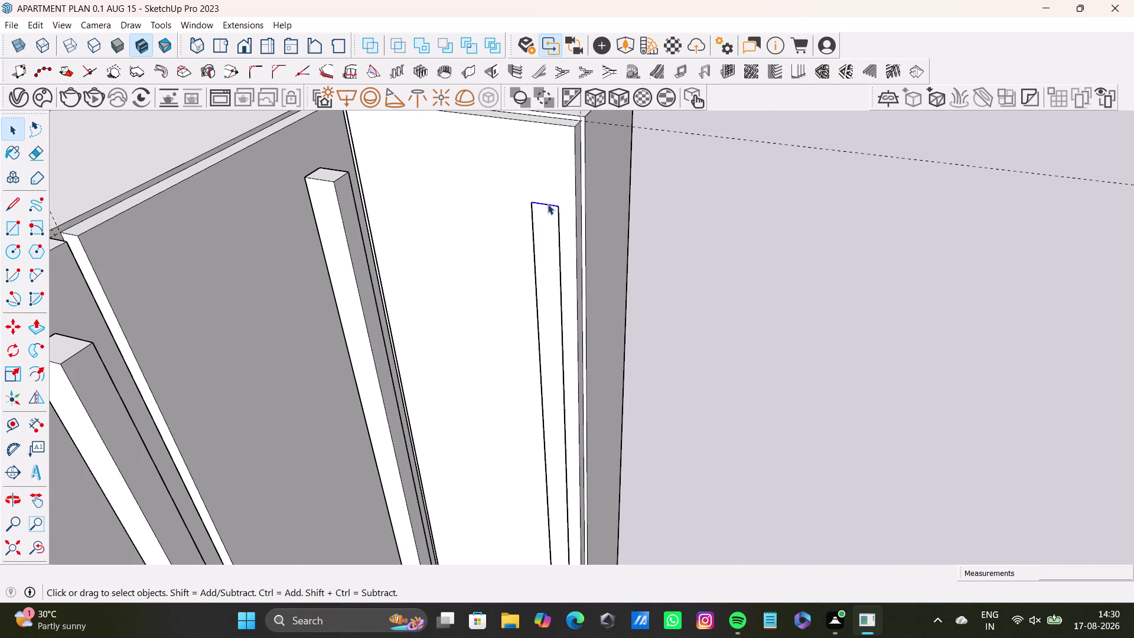
key(m)
drag(559, 206, 561, 176)
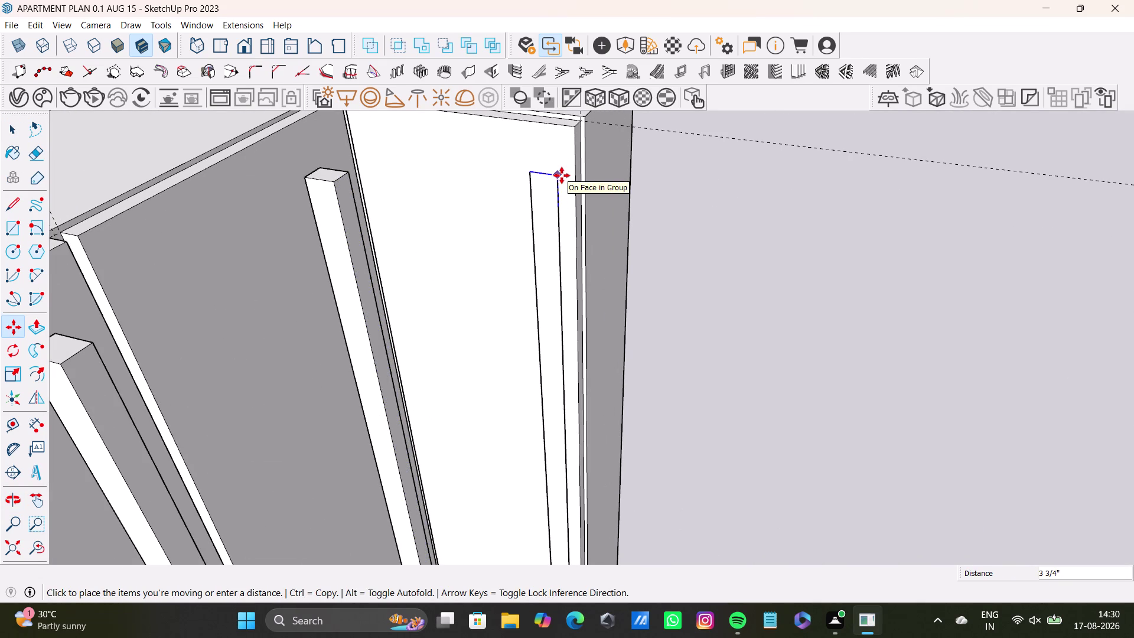
drag(561, 175, 562, 175)
key(space)
Check the handle heights, then push/pull the side handle outward into a raised bar.
scroll(down, 3)
key(space)
middle_drag(529, 279, 534, 228)
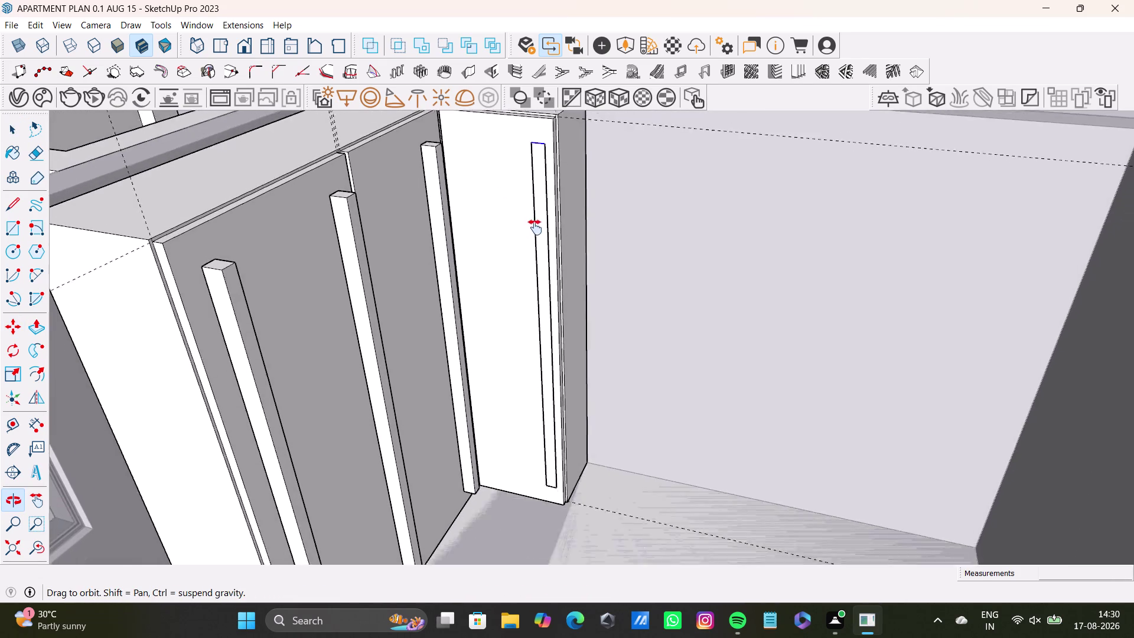
middle_drag(535, 228, 541, 203)
middle_drag(542, 206, 553, 231)
key(space)
click(556, 227)
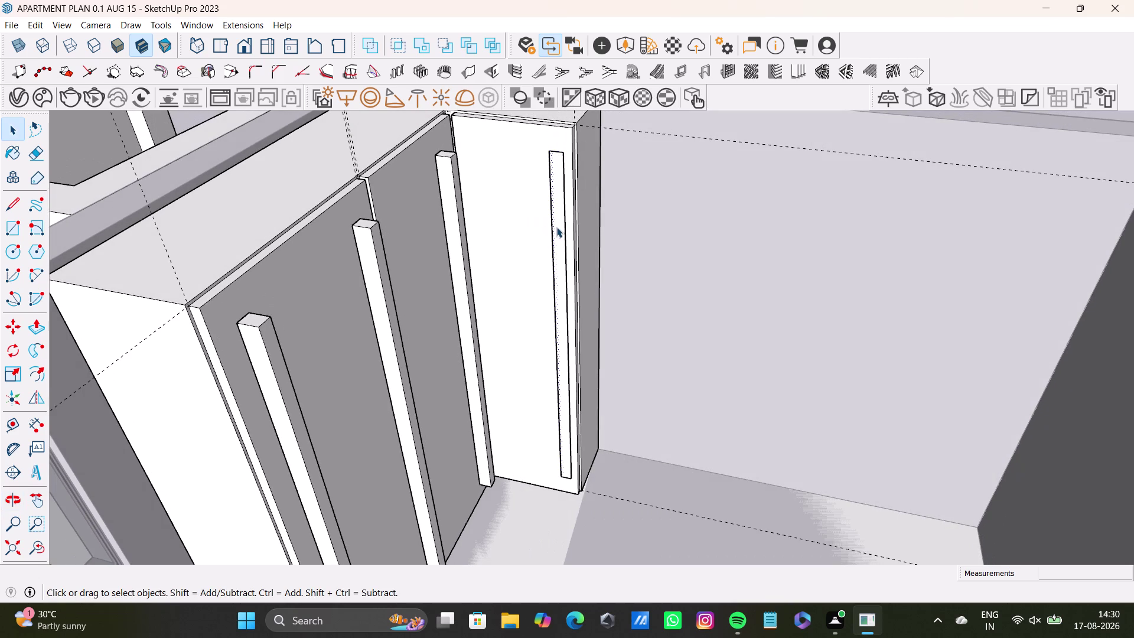
key(p)
click(563, 238)
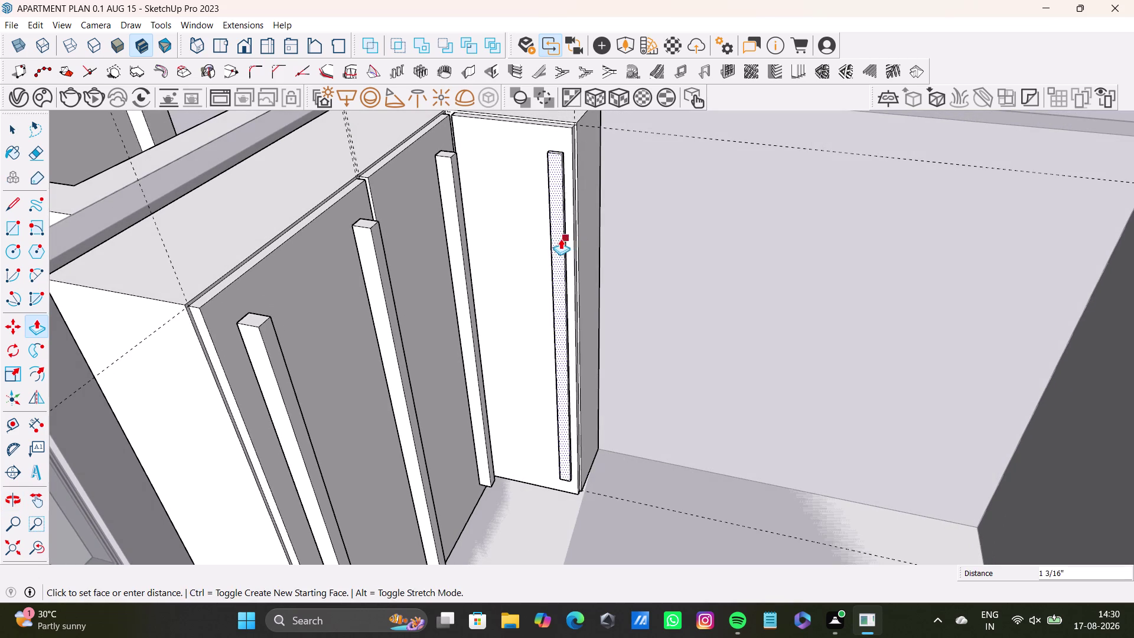
key(space)
middle_drag(556, 260, 462, 325)
scroll(down, 3)
scroll(up, 3)
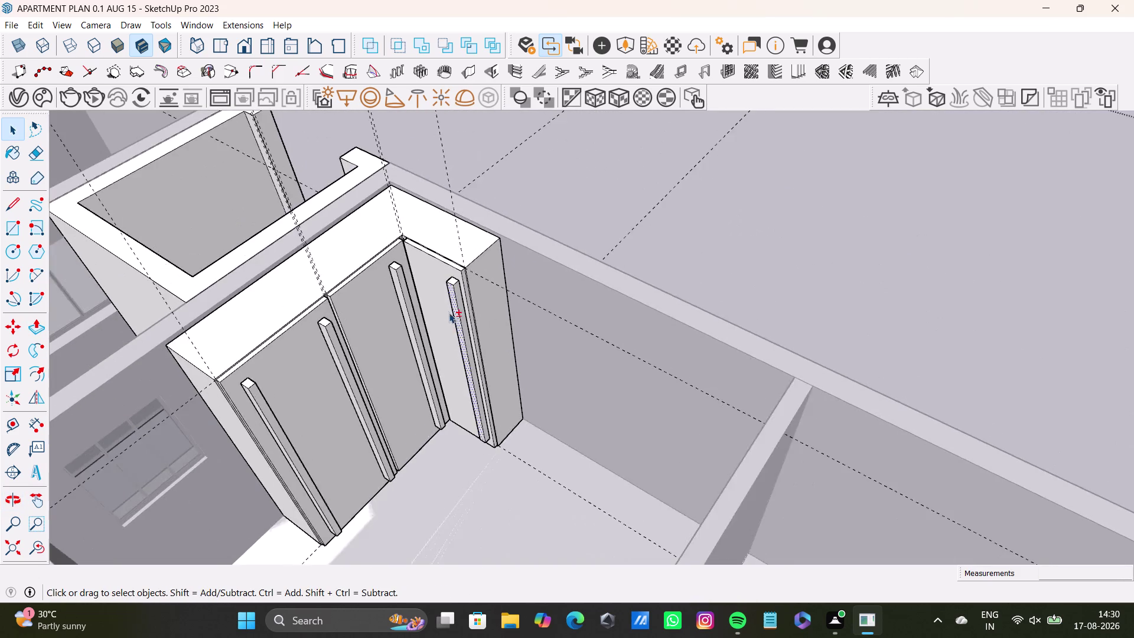
middle_drag(449, 312, 556, 280)
middle_drag(598, 308, 512, 298)
key(space)
click(711, 171)
scroll(down, 3)
middle_drag(496, 357, 622, 300)
middle_drag(610, 356, 489, 523)
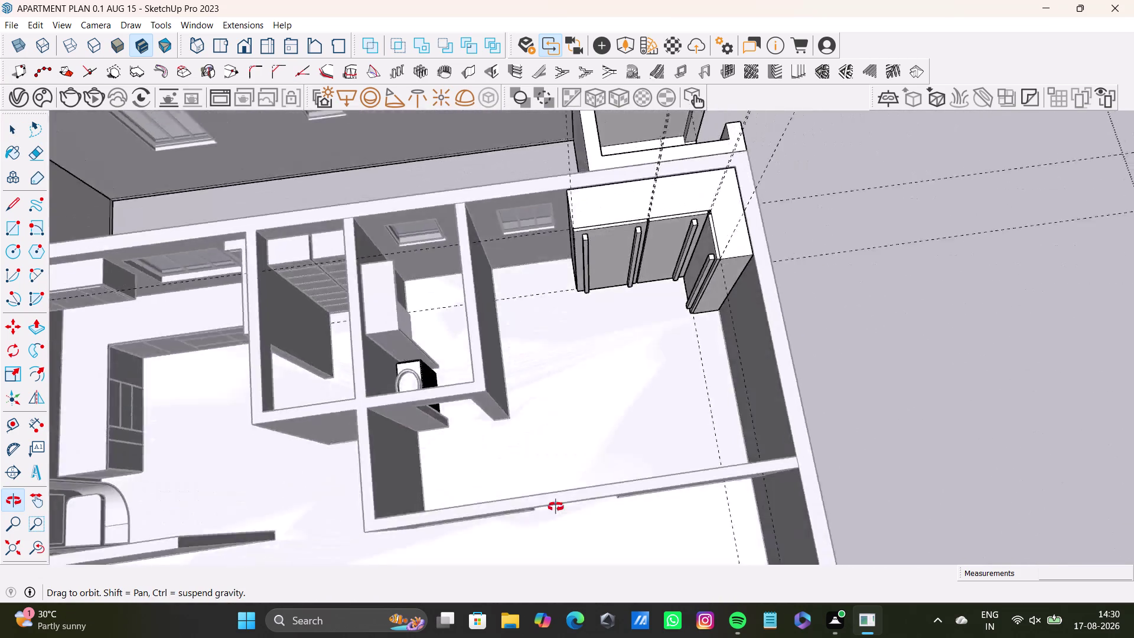
middle_drag(489, 523, 654, 398)
scroll(up, 3)
key(space)
click(910, 157)
scroll(down, 3)
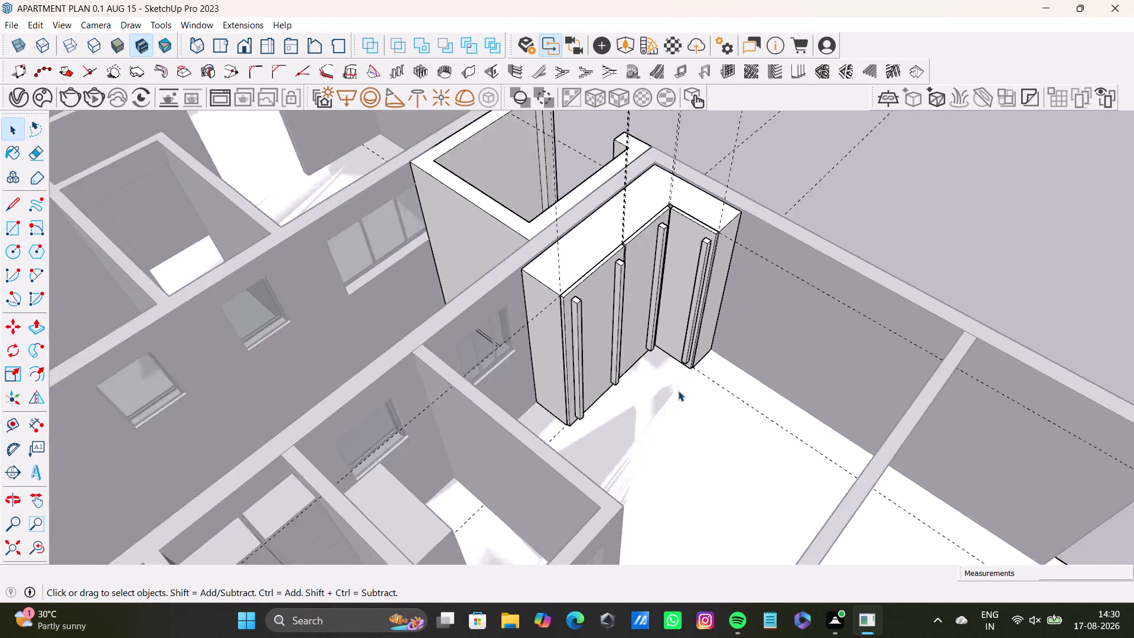
scroll(down, 3)
scroll(up, 3)
scroll(down, 3)
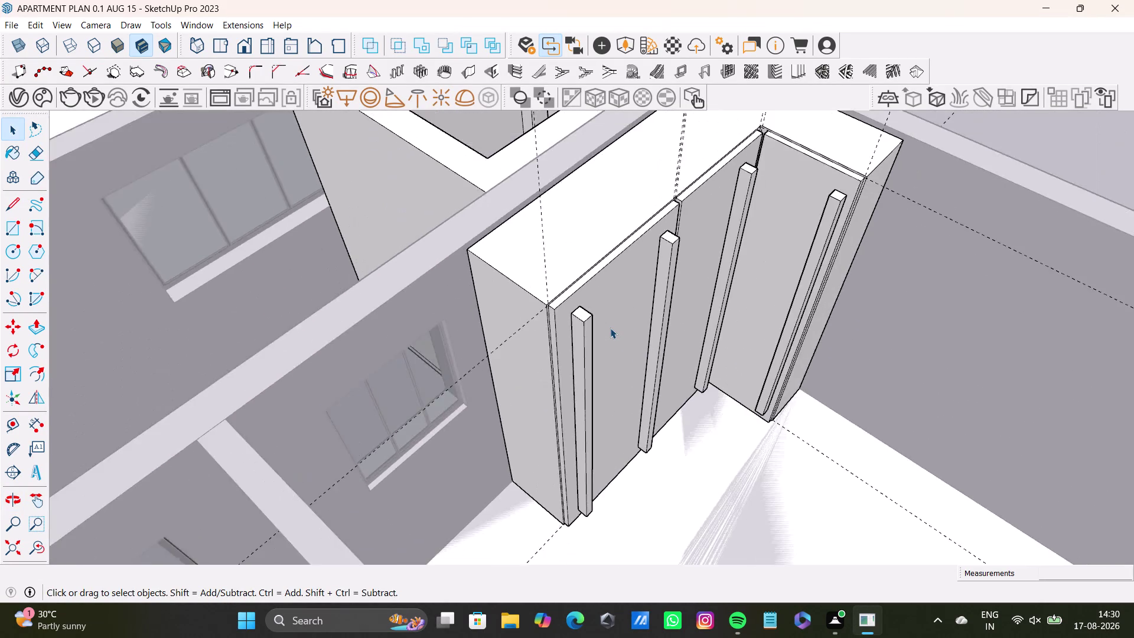
scroll(down, 3)
key(space)
double_click(887, 258)
middle_drag(823, 400, 782, 408)
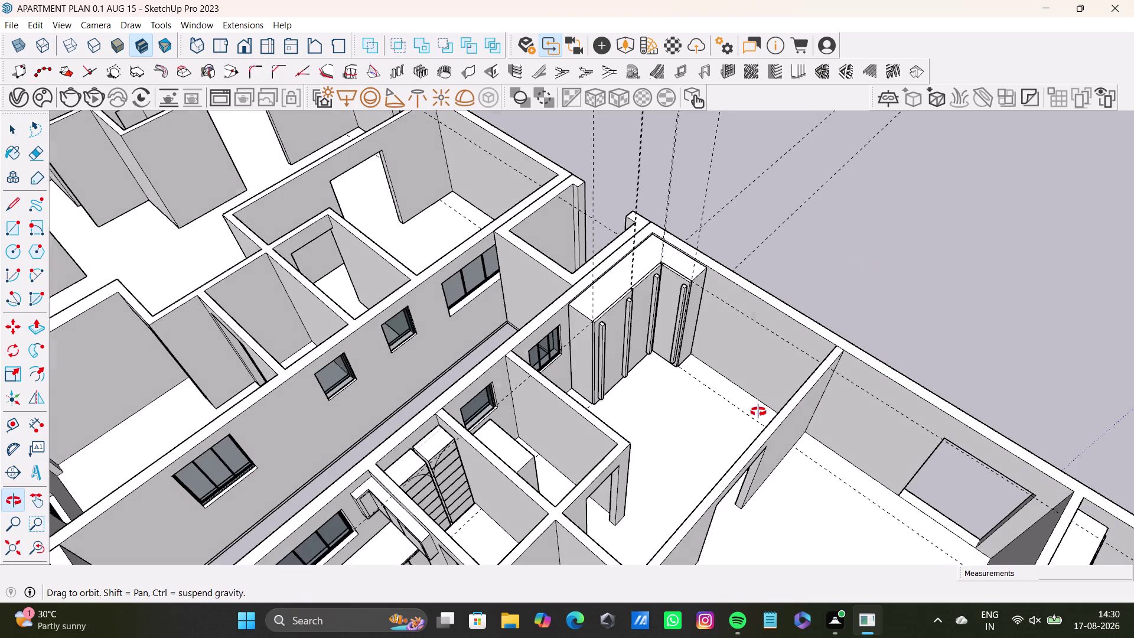
middle_drag(782, 408, 356, 428)
middle_drag(579, 423, 390, 493)
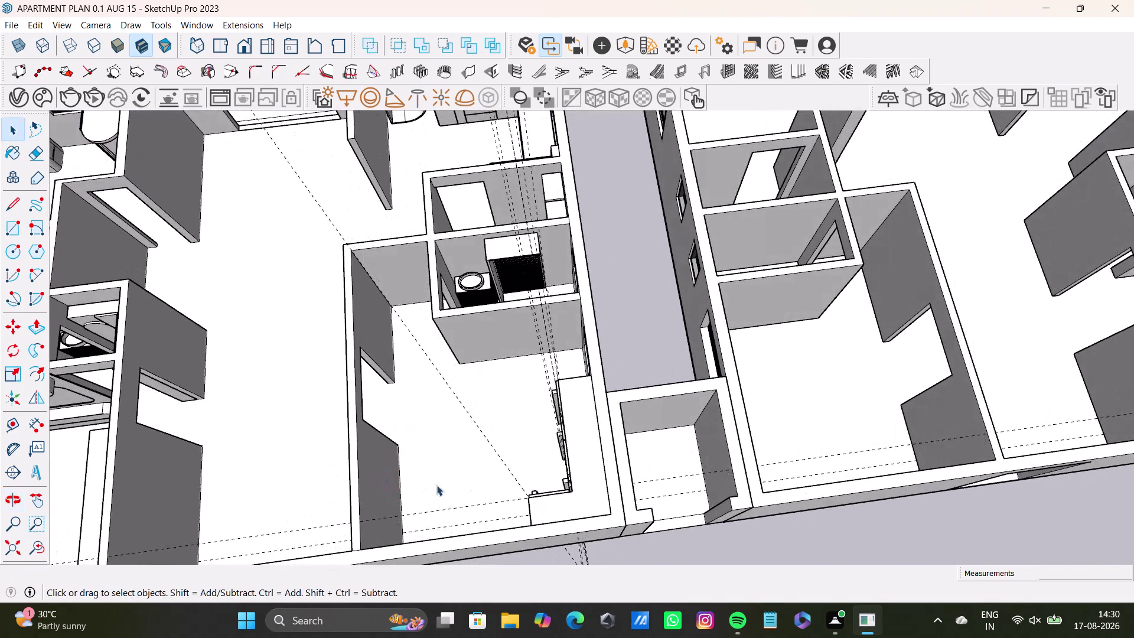
scroll(up, 3)
scroll(up, 3)
scroll(down, 3)
middle_drag(466, 458, 520, 388)
middle_drag(583, 402, 482, 430)
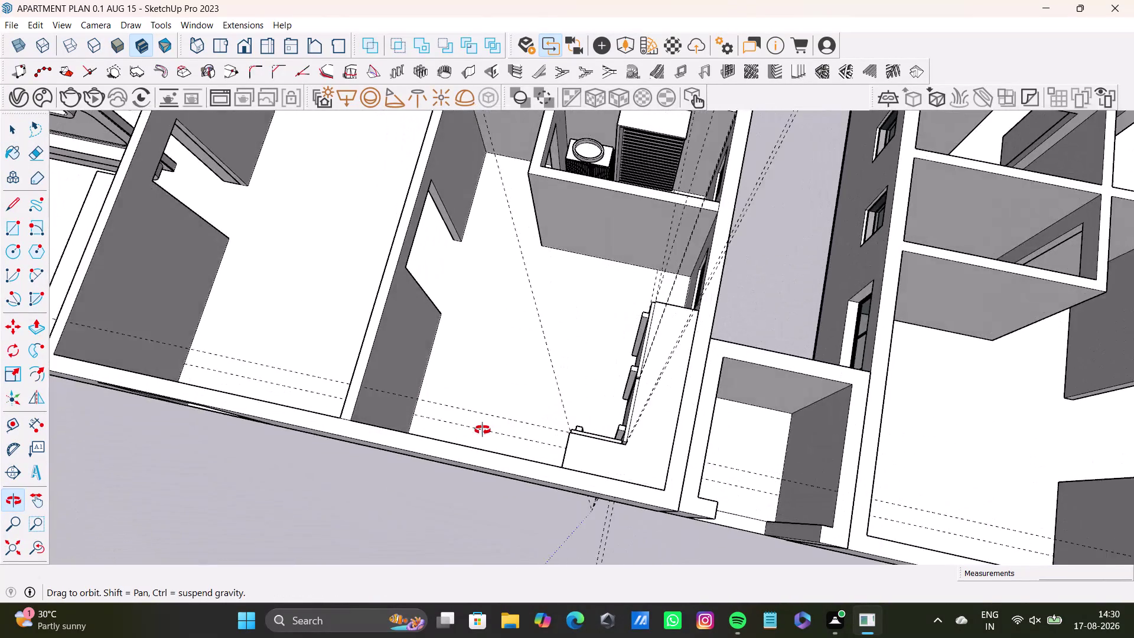
middle_drag(483, 430, 573, 270)
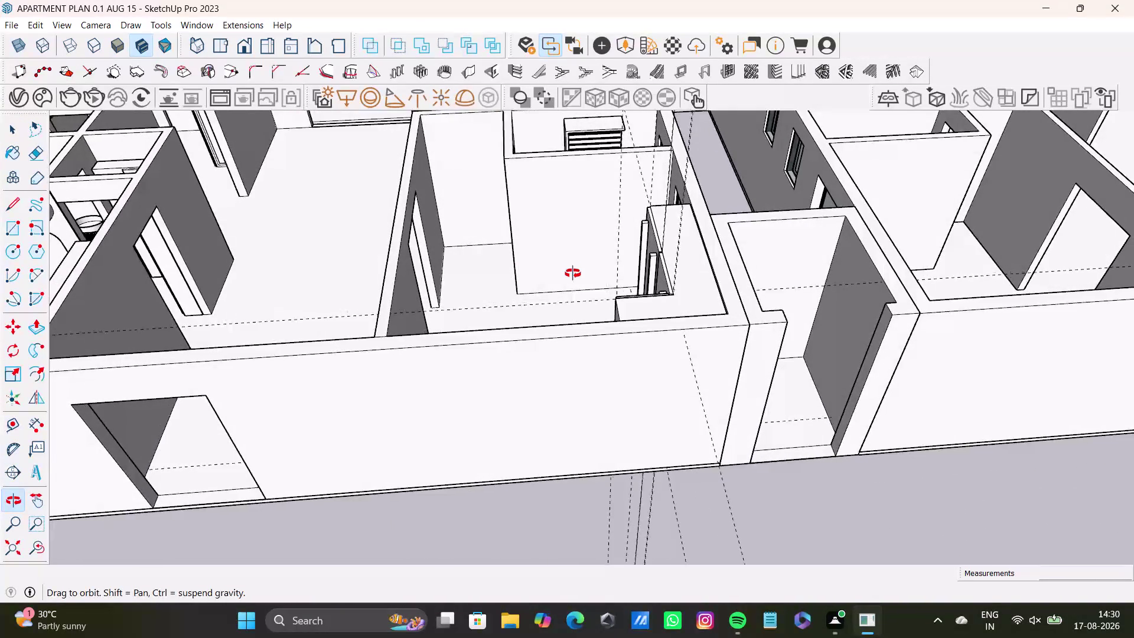
middle_drag(573, 270, 520, 341)
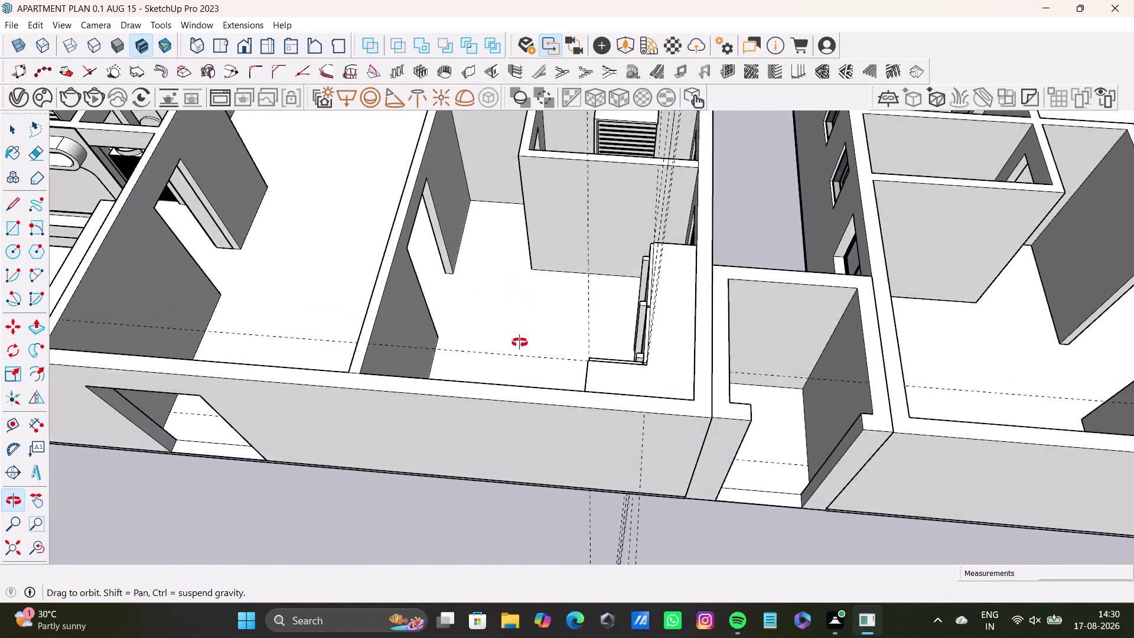
middle_drag(519, 340, 588, 452)
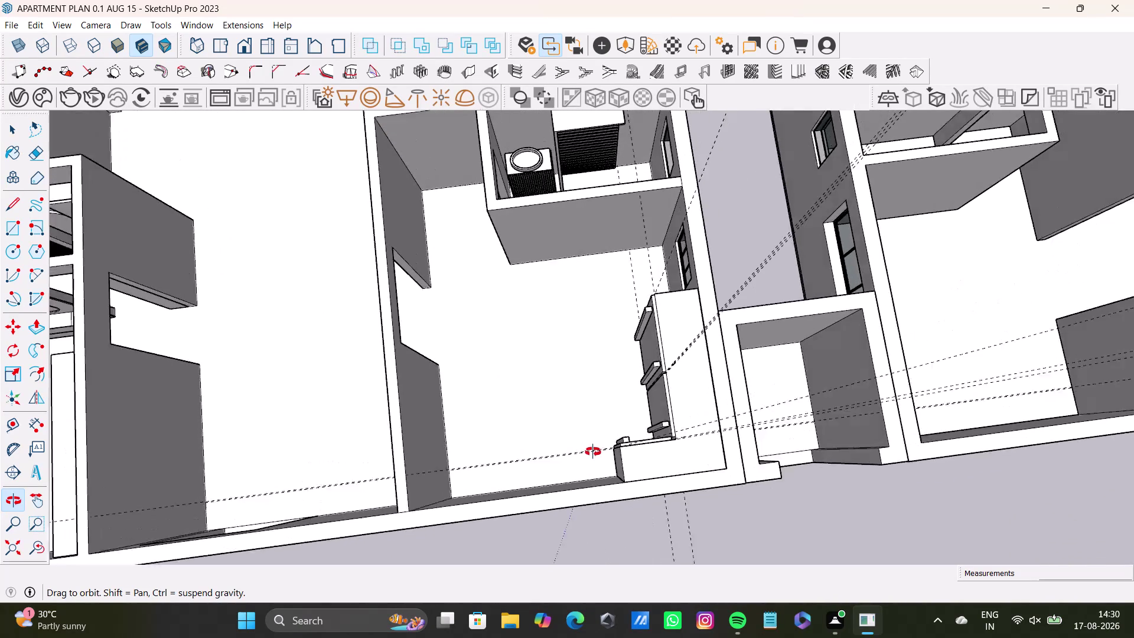
middle_drag(587, 452, 824, 371)
scroll(up, 3)
middle_drag(726, 367, 925, 370)
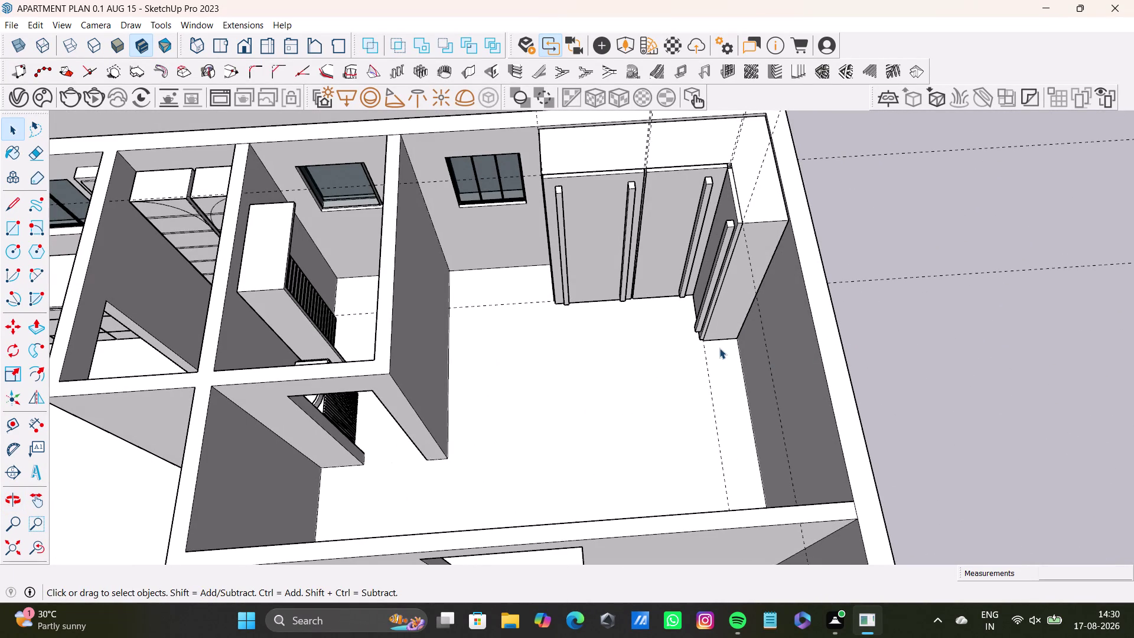
Select the wardrobe unit and open its group for editing.
key(space)
click(737, 303)
triple_click(737, 303)
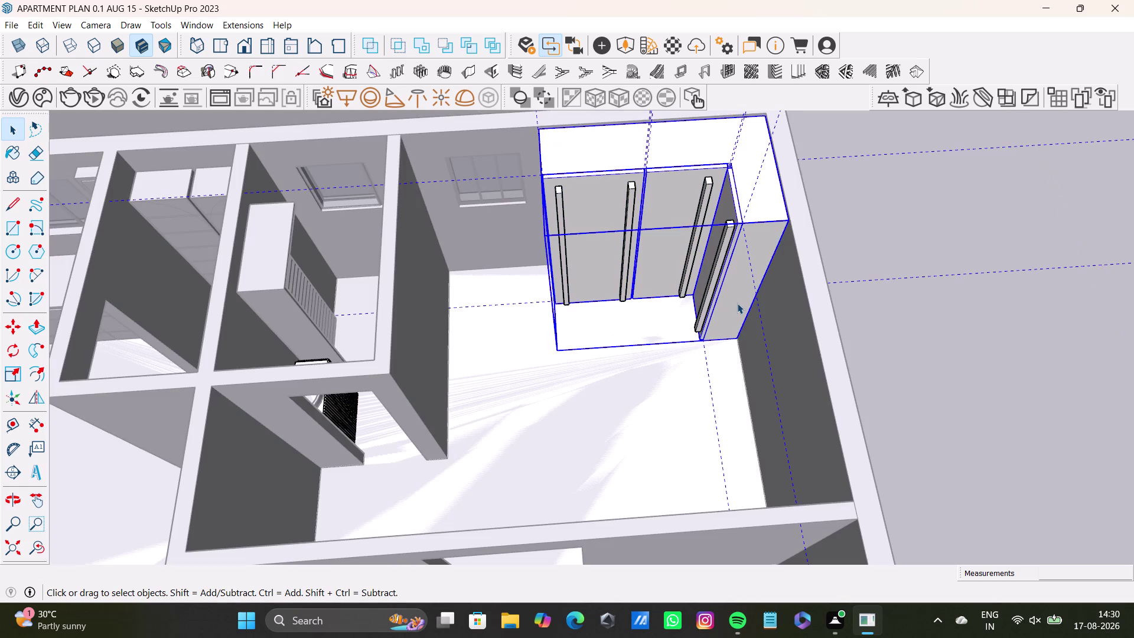
double_click(736, 303)
double_click(737, 303)
click(736, 303)
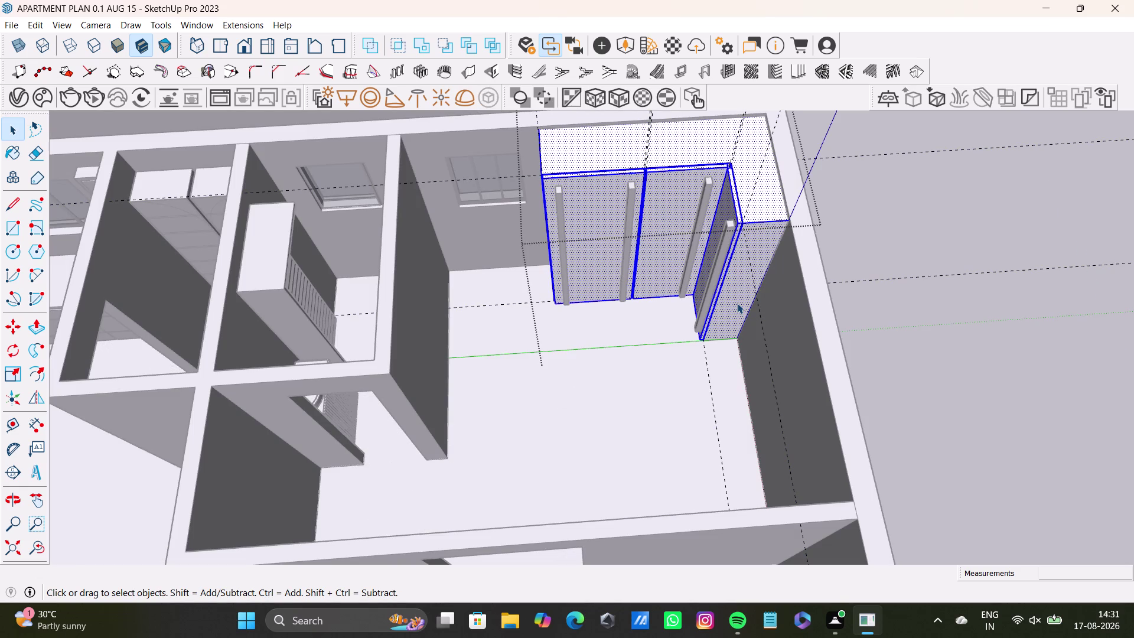
key(p)
click(737, 303)
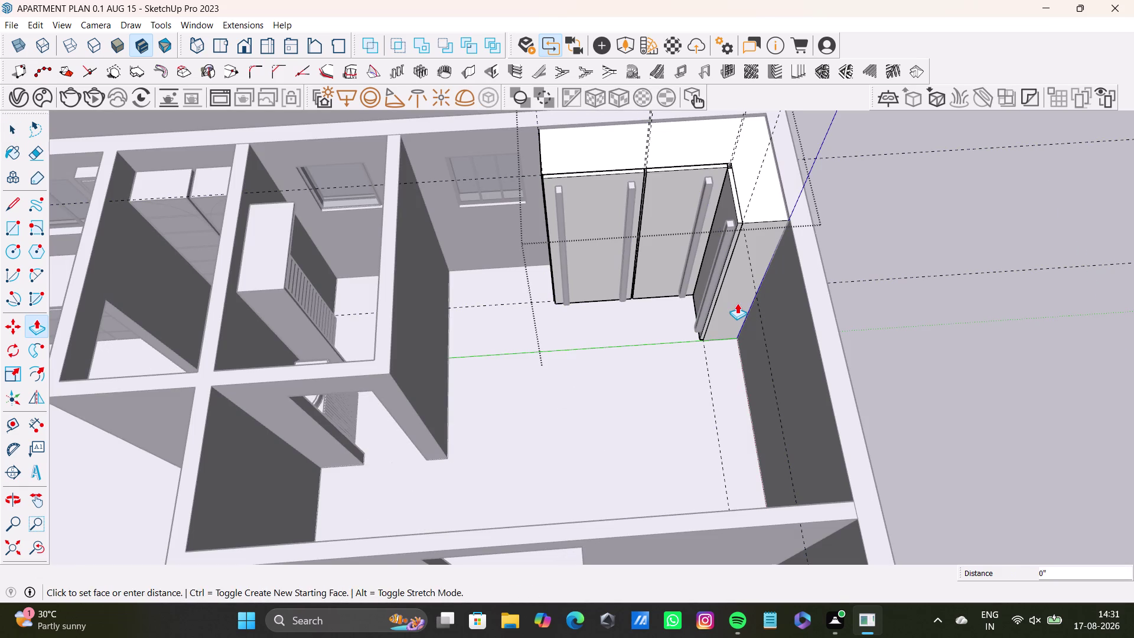
key(space)
key(space)
Select all the shutters with their handles and view the wardrobe from above.
double_click(614, 168)
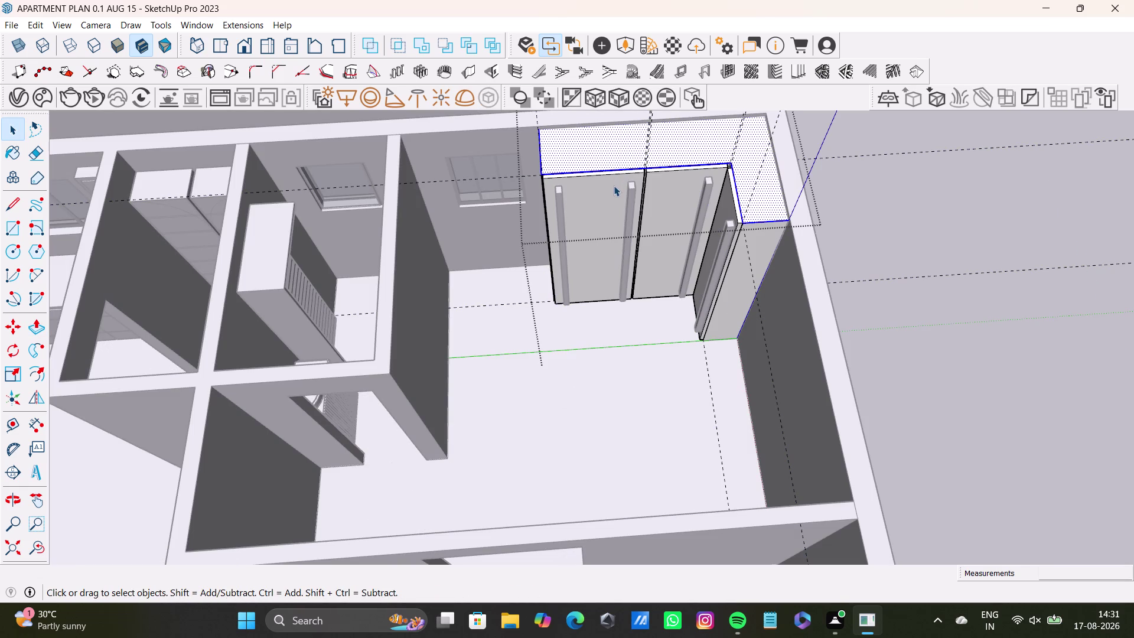
triple_click(614, 186)
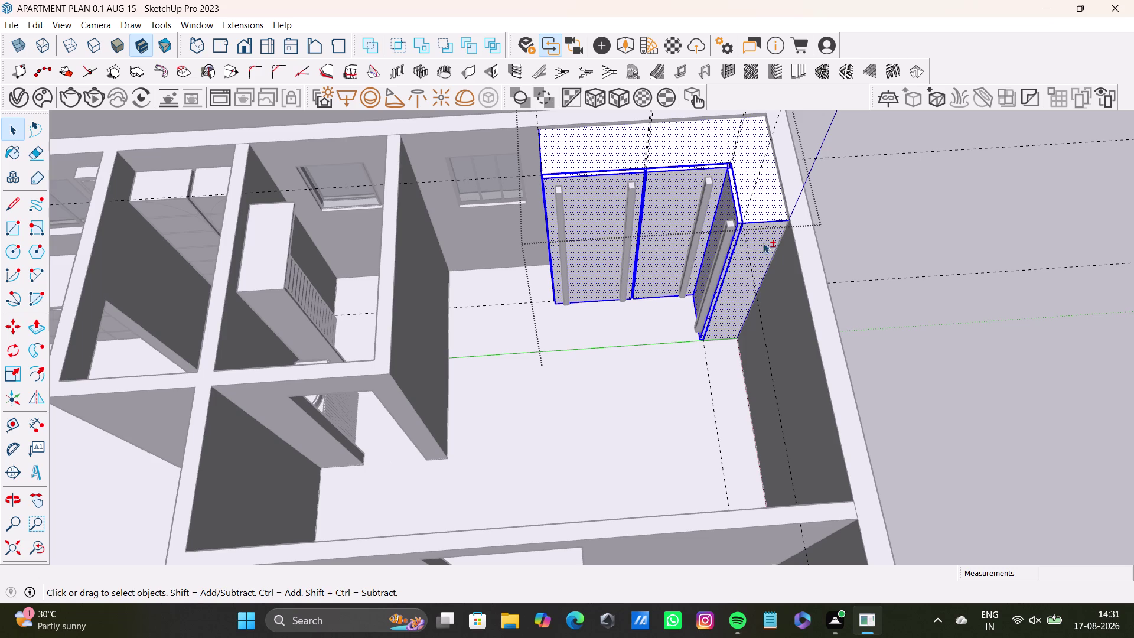
double_click(763, 243)
double_click(753, 244)
middle_drag(499, 256, 730, 271)
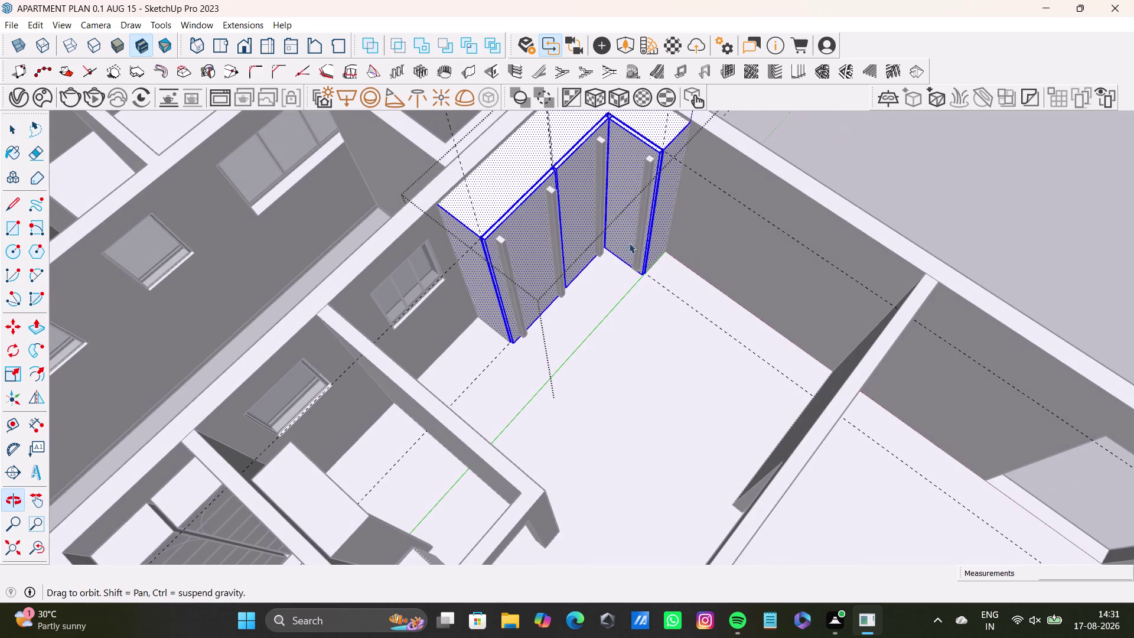
Try scaling the shutters narrower with the Scale tool, then undo the attempt.
key(s)
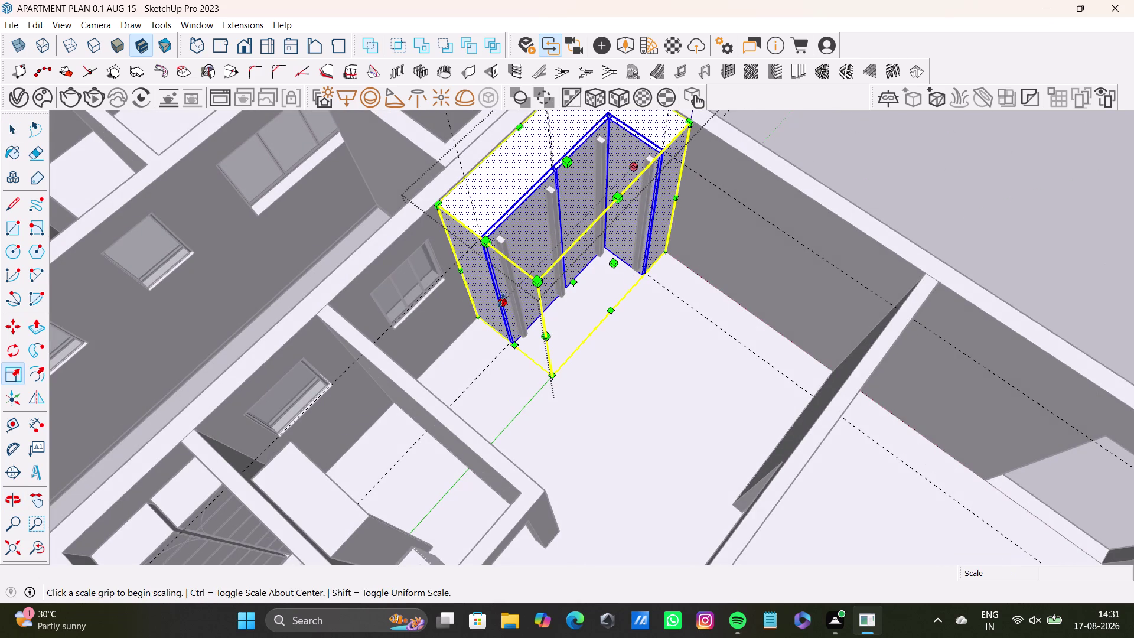
drag(675, 197, 665, 195)
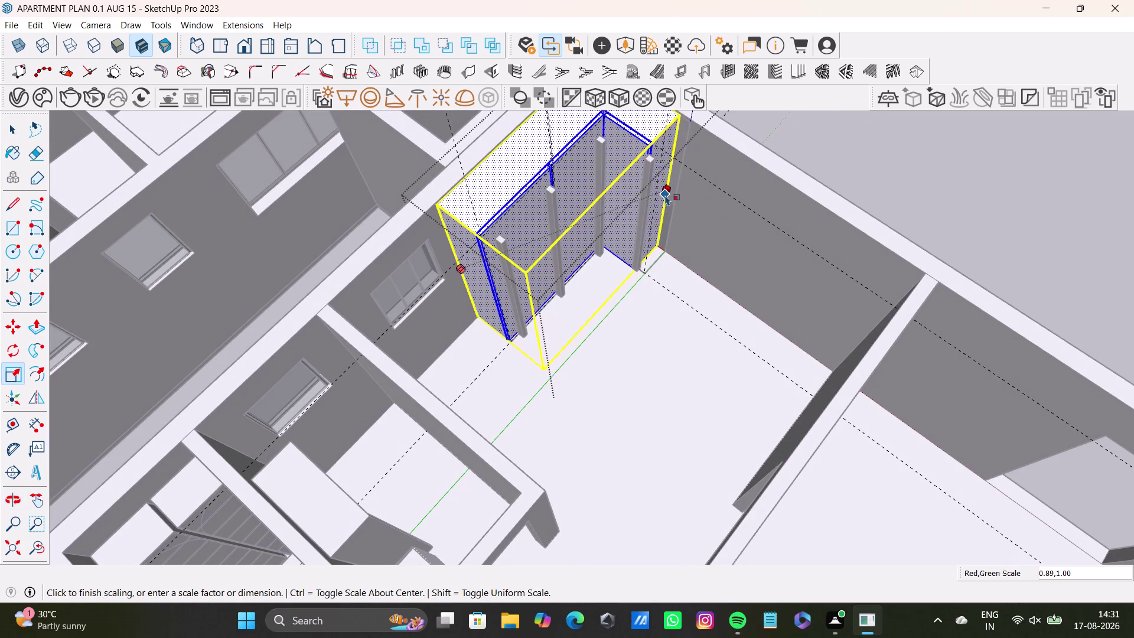
drag(664, 195, 669, 159)
key(space)
middle_drag(639, 257, 542, 153)
key(ctrl+z)
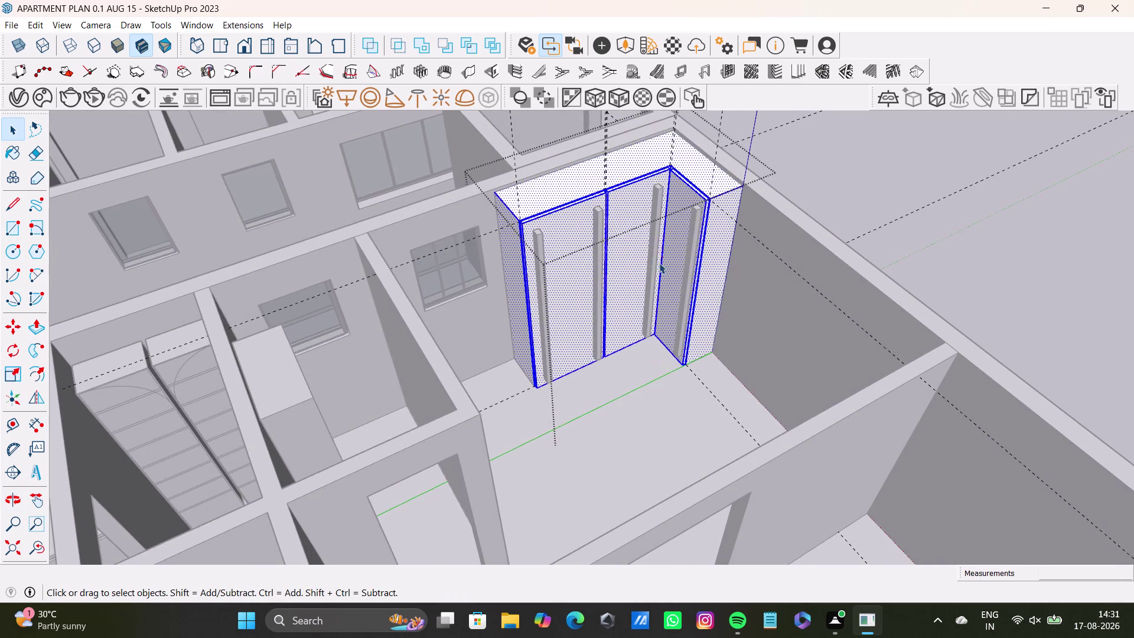
scroll(up, 3)
Scale the shutters and handles narrower along the red axis to fit the corner.
key(s)
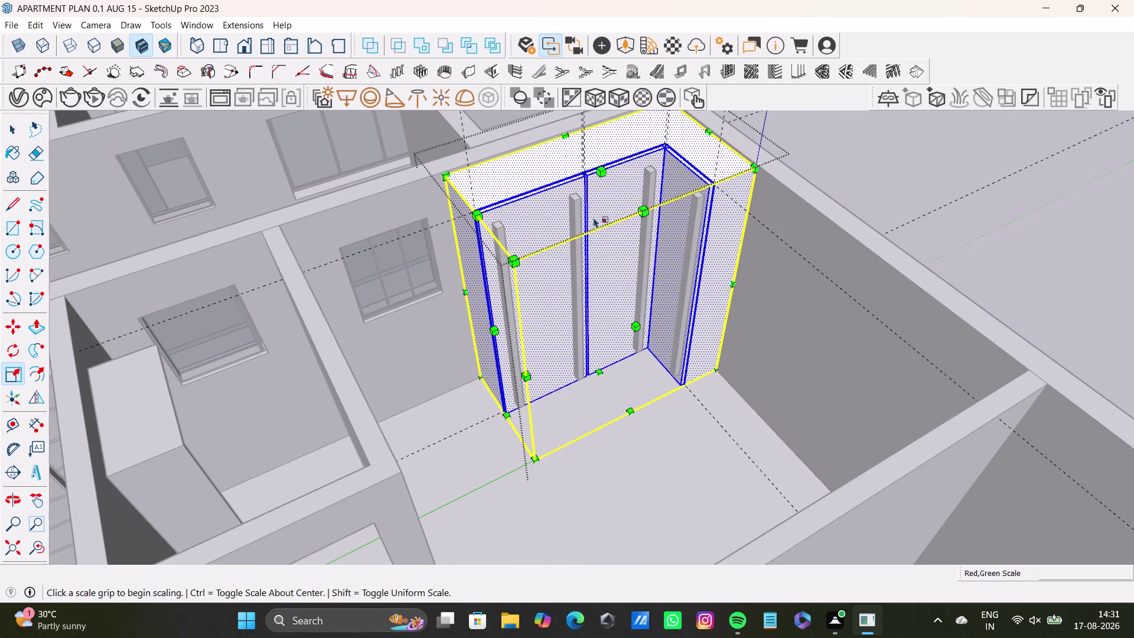
click(448, 177)
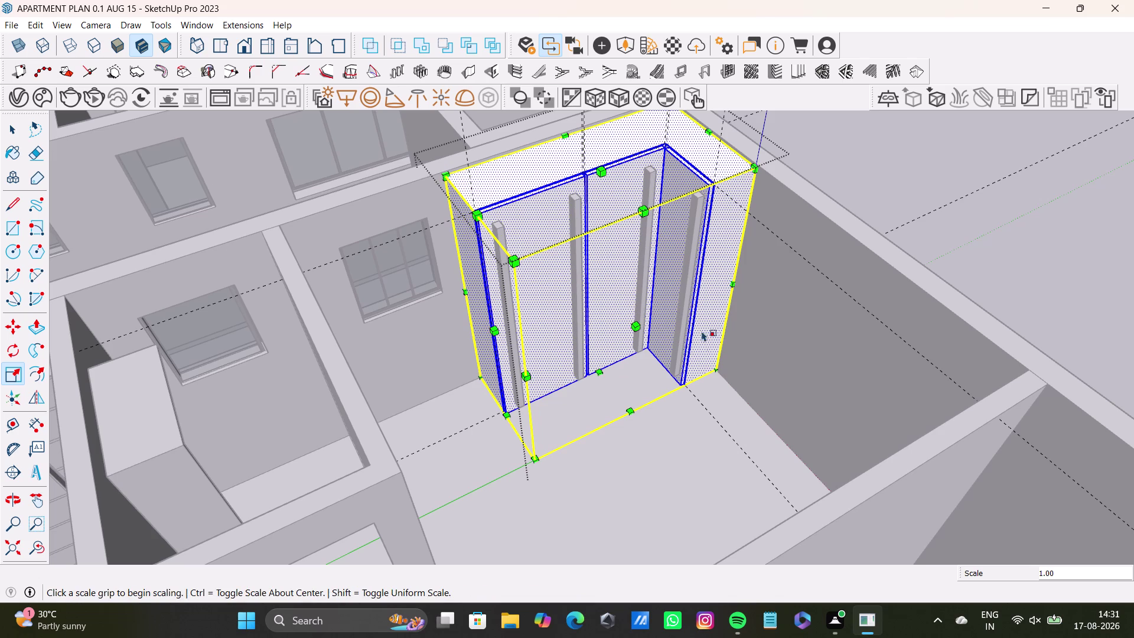
drag(638, 327, 626, 311)
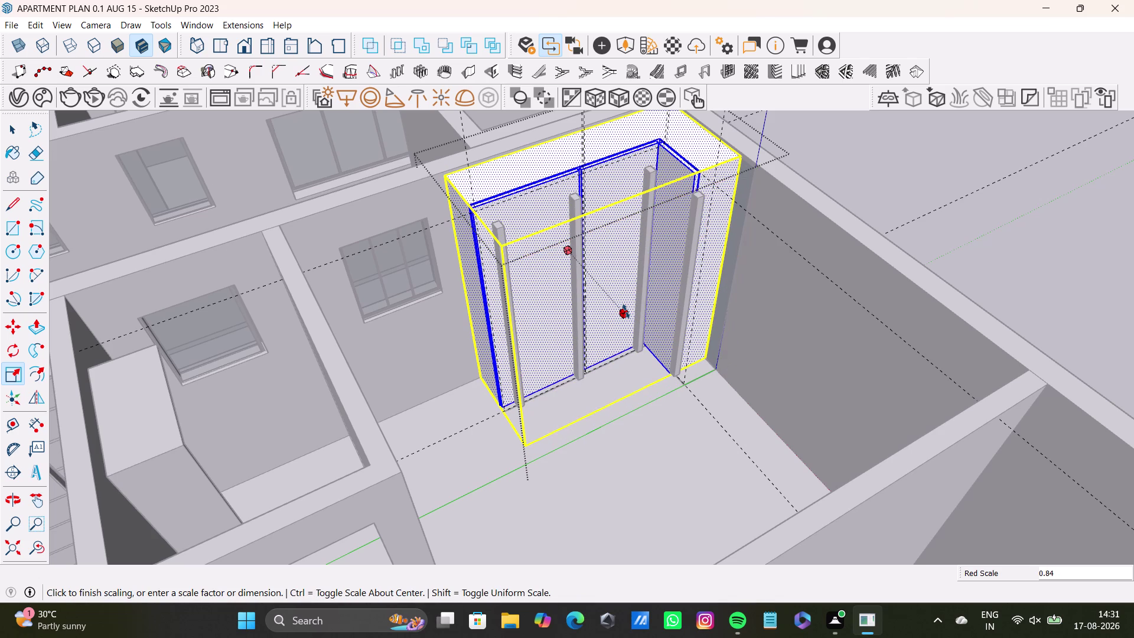
drag(626, 311, 622, 306)
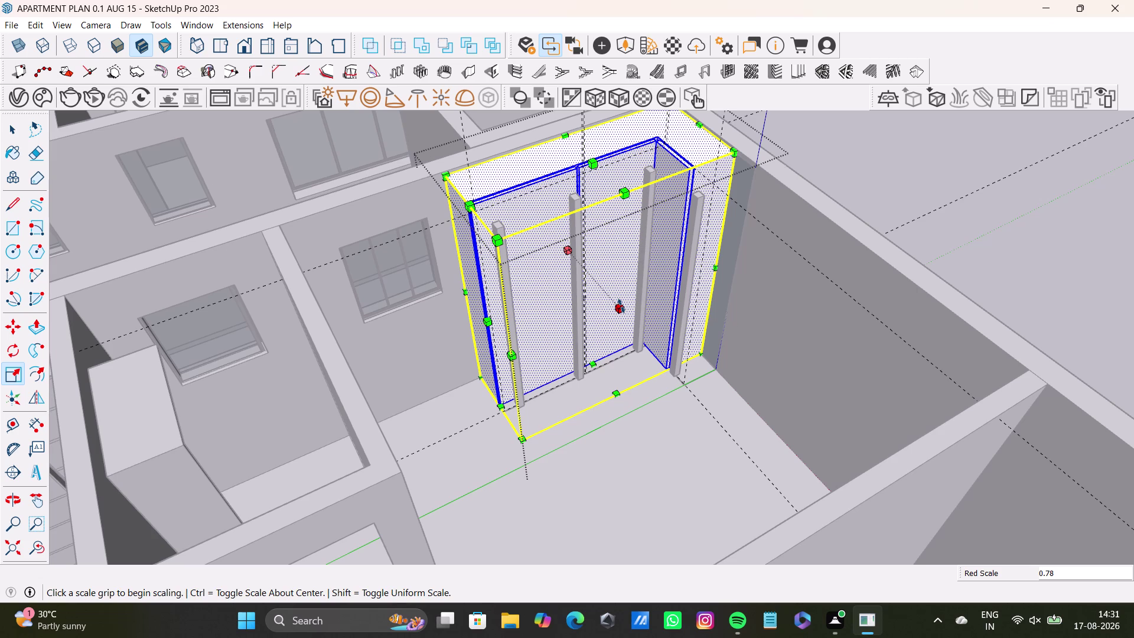
key(space)
click(933, 180)
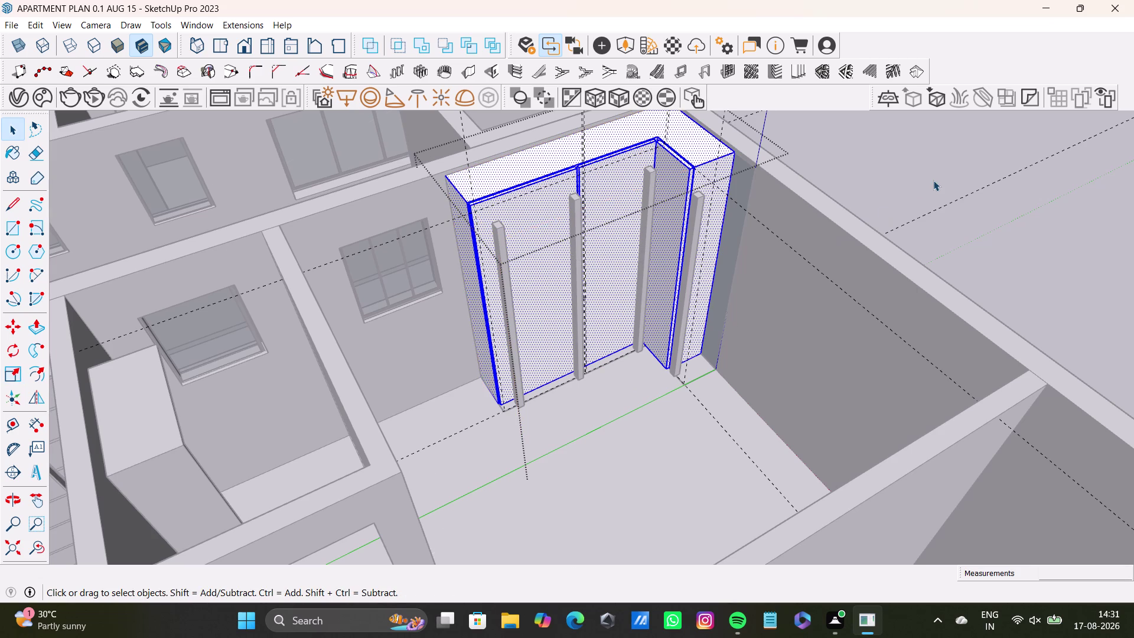
middle_drag(640, 275, 642, 371)
key(ctrl+z)
key(ctrl+z)
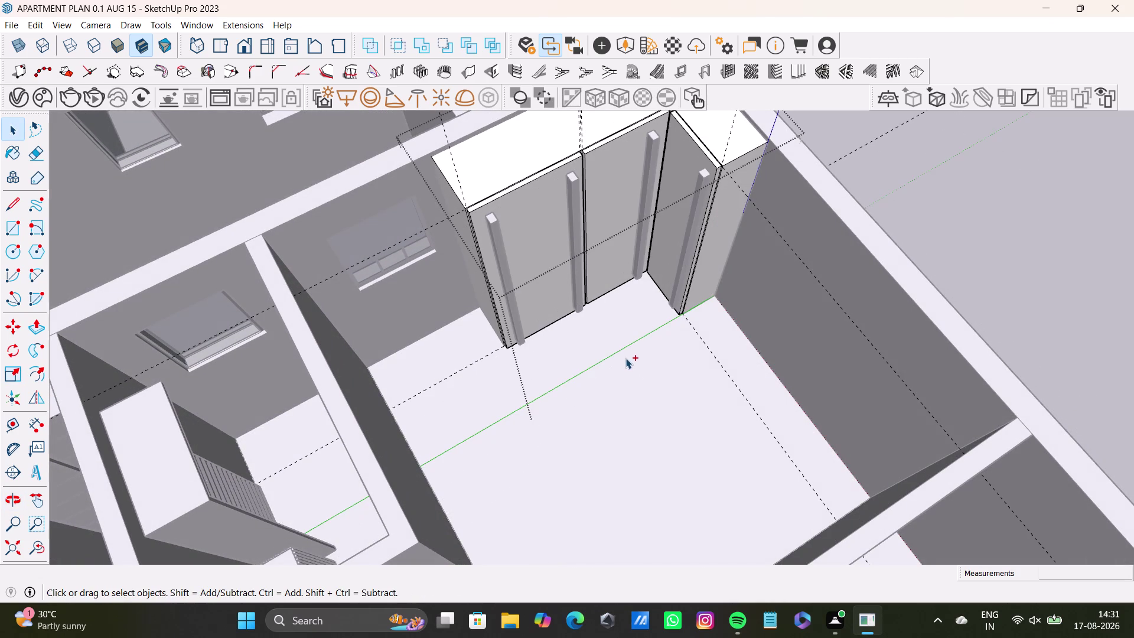
key(space)
click(983, 205)
middle_drag(725, 277, 516, 169)
scroll(up, 3)
middle_drag(636, 255, 832, 330)
scroll(down, 3)
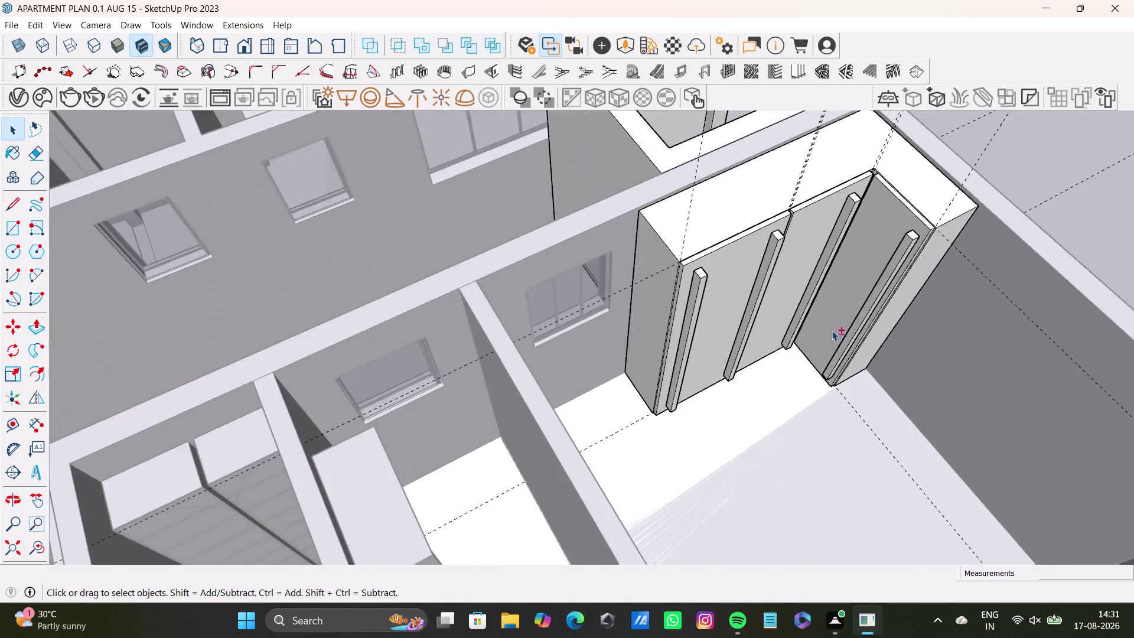
scroll(down, 3)
middle_drag(826, 324, 582, 357)
click(928, 318)
key(space)
double_click(920, 322)
middle_drag(630, 349, 304, 358)
scroll(down, 3)
middle_drag(365, 312, 631, 356)
middle_drag(688, 408, 378, 371)
middle_drag(535, 385, 657, 442)
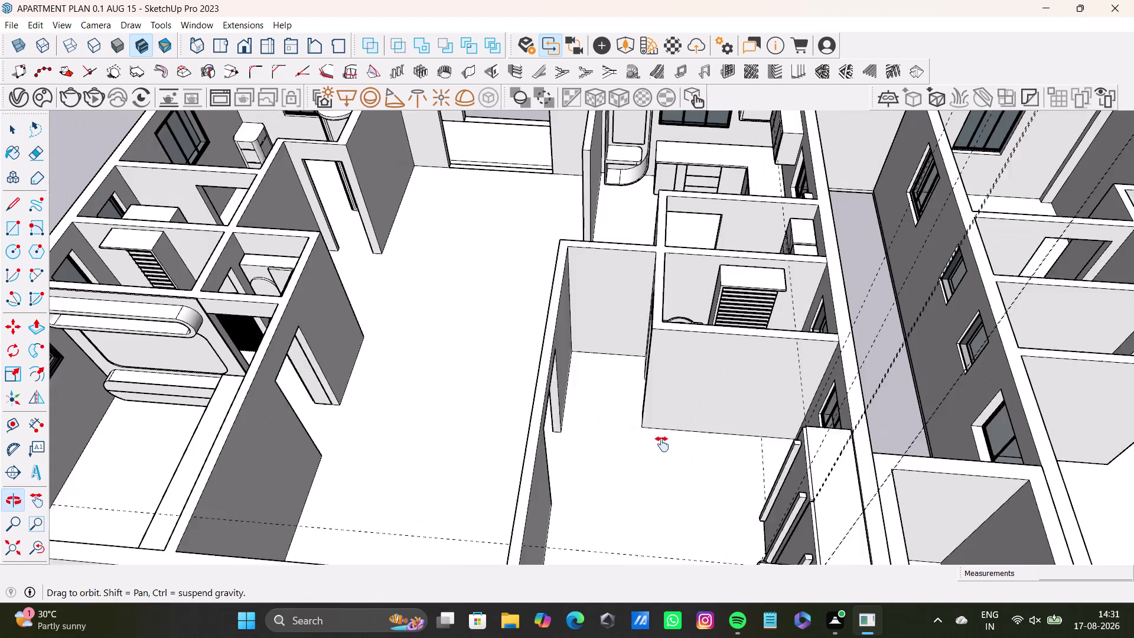
middle_drag(656, 442, 661, 444)
middle_drag(660, 440, 676, 338)
middle_drag(624, 397, 830, 397)
scroll(down, 3)
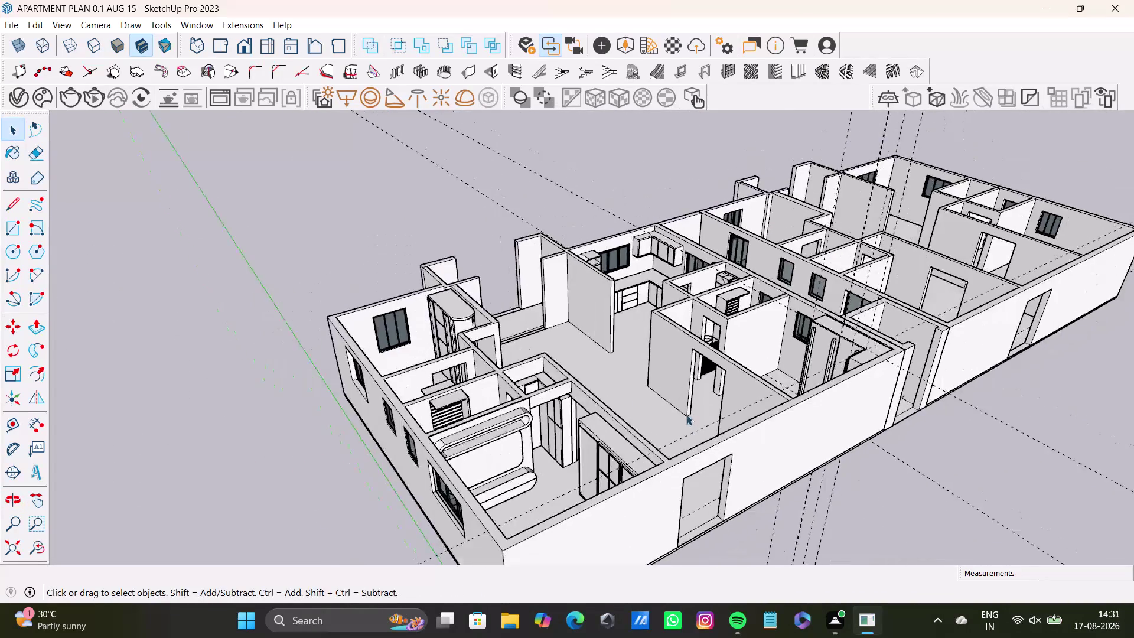
scroll(down, 3)
middle_drag(620, 377, 496, 427)
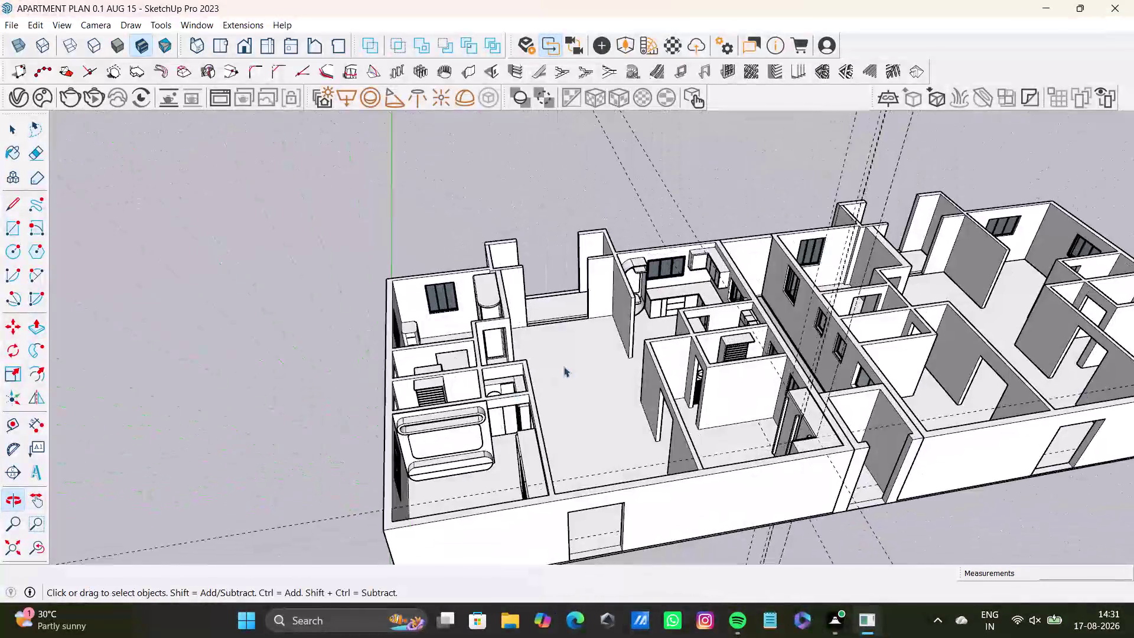
scroll(up, 3)
middle_drag(697, 301, 632, 440)
middle_drag(675, 418, 860, 442)
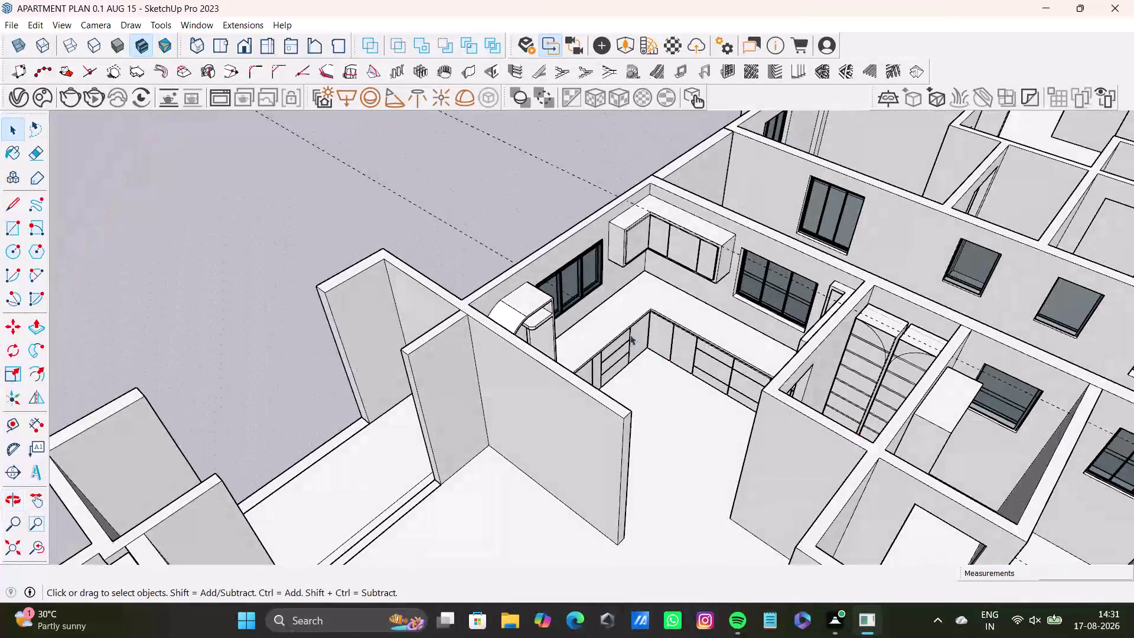
scroll(up, 3)
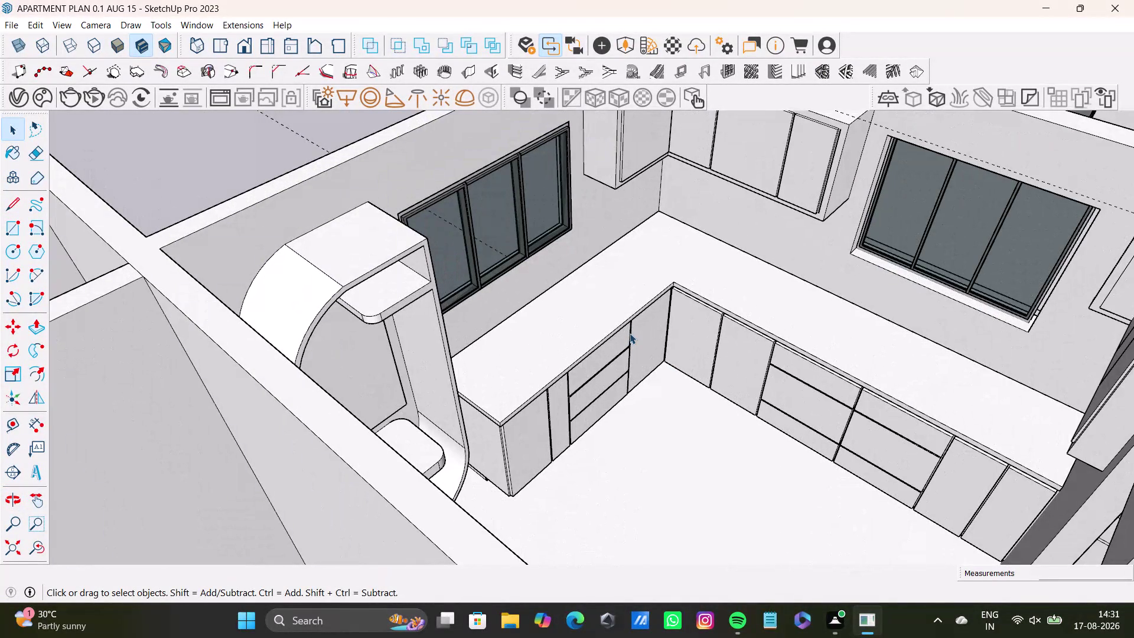